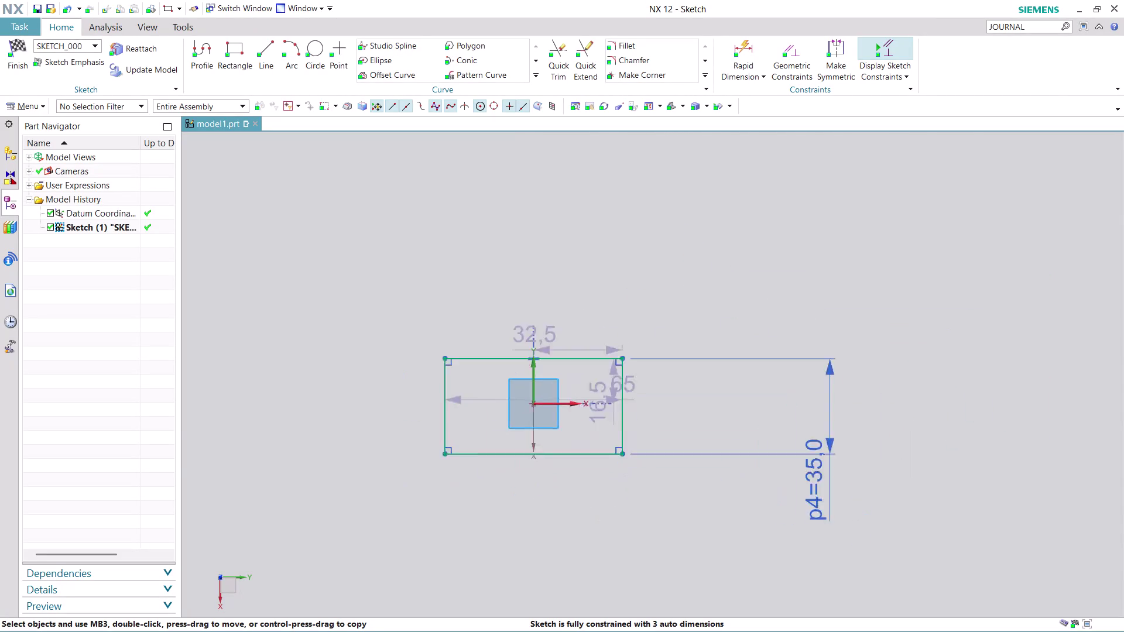
Delete the dimensioned rectangle and all its dimensions, leaving only the datum axes.
scroll(up, 3)
scroll(down, 3)
scroll(up, 3)
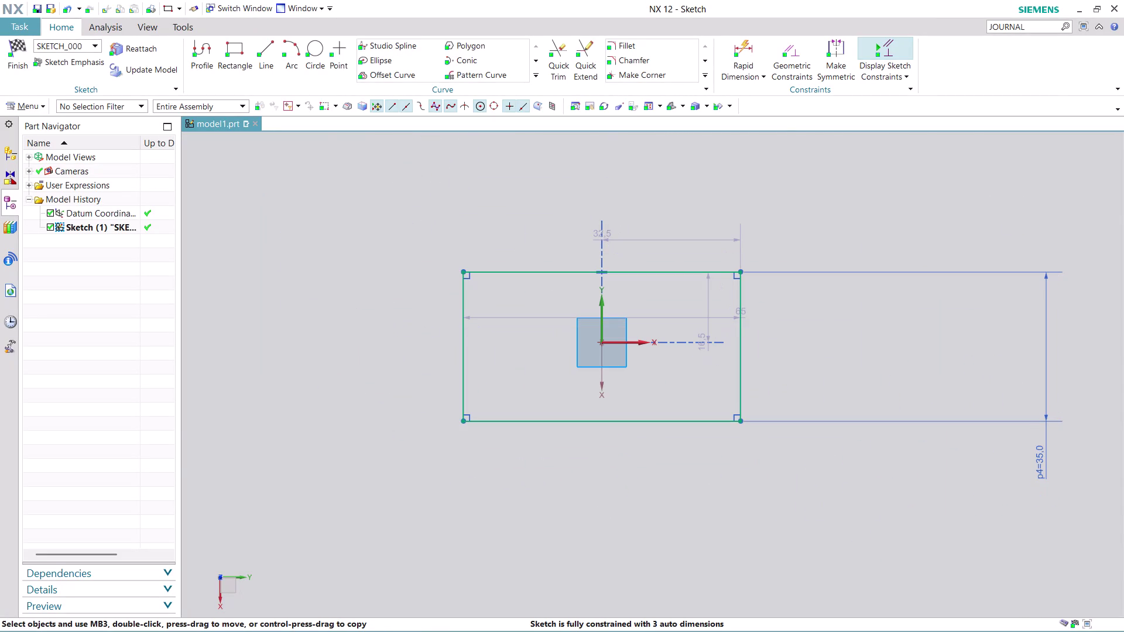
drag(398, 210, 788, 531)
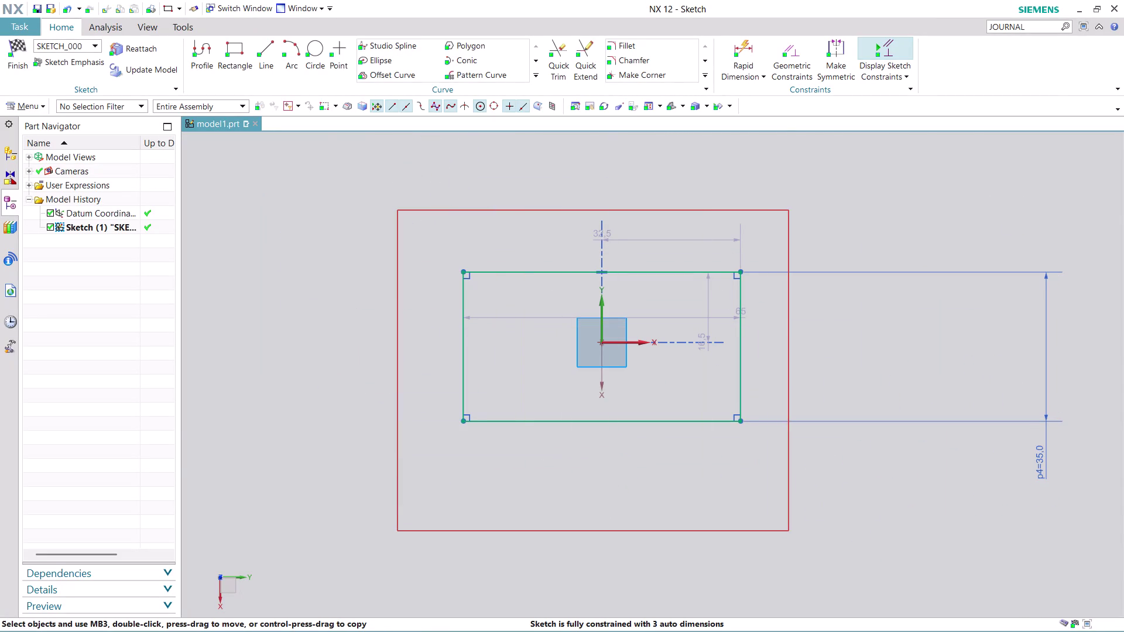
key(Delete)
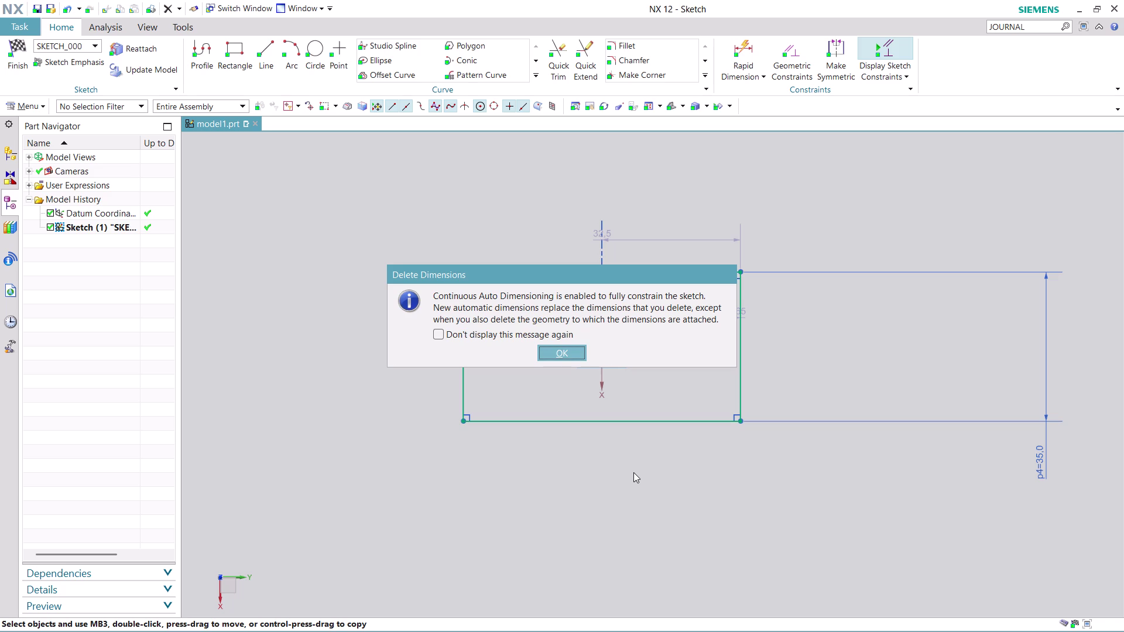
click(569, 346)
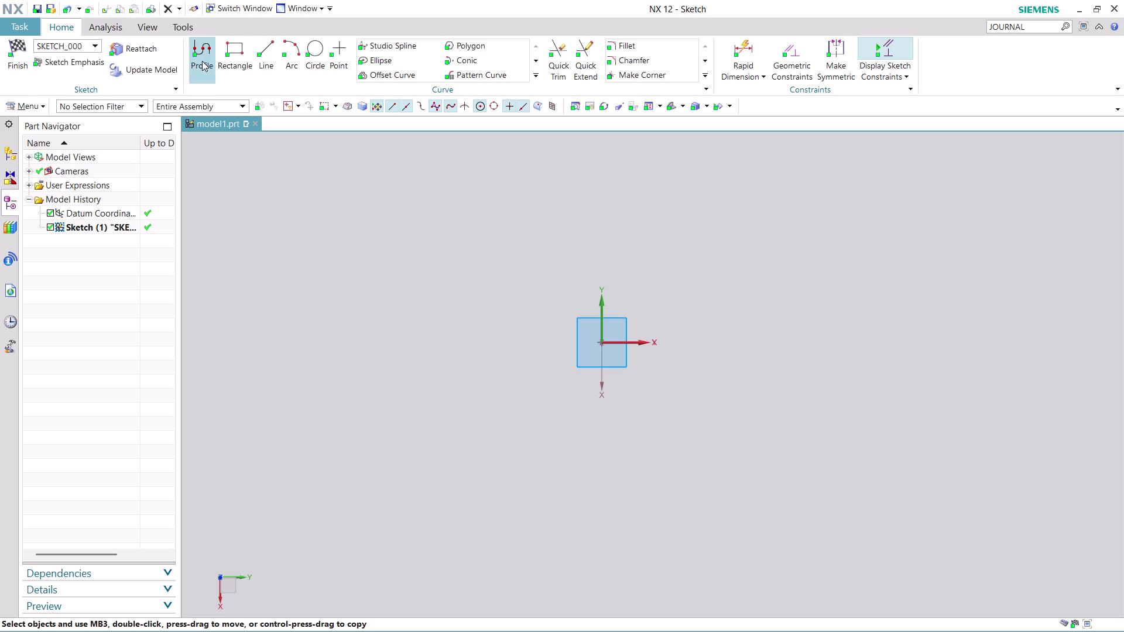
Start the profile with a 21 left edge, a 20 step and the first notch (18, 15, 18).
click(202, 54)
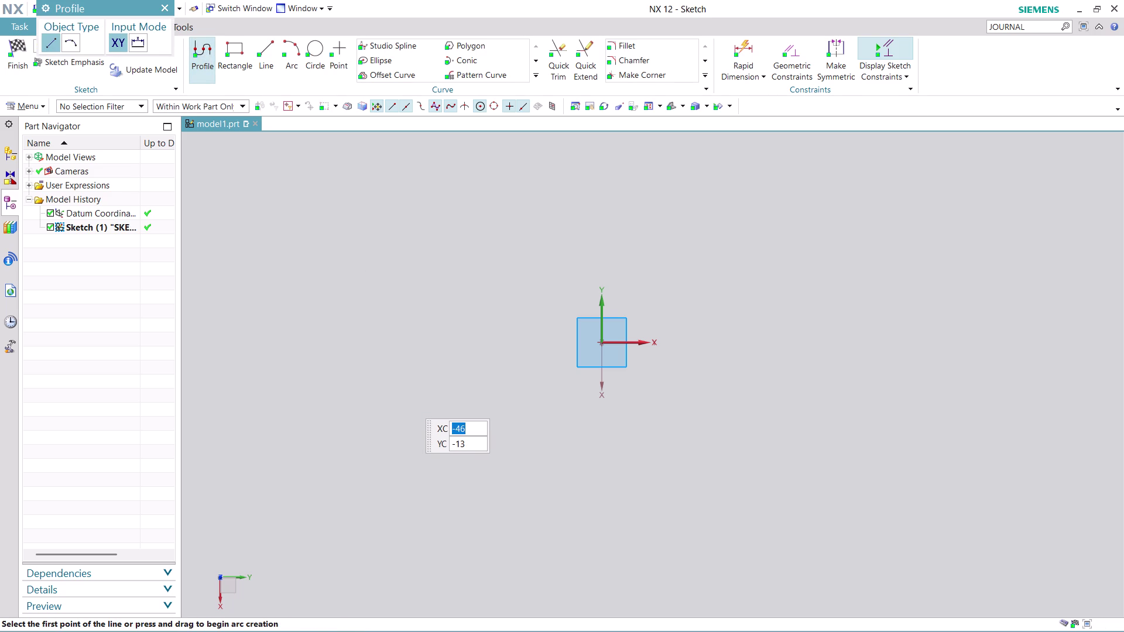
click(433, 384)
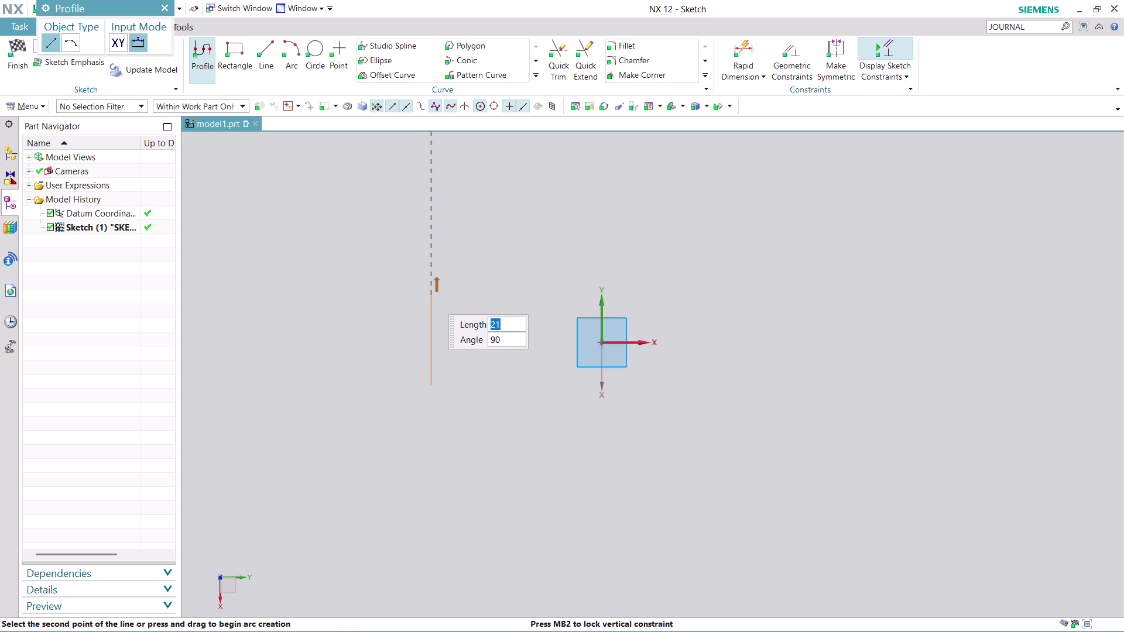
click(429, 295)
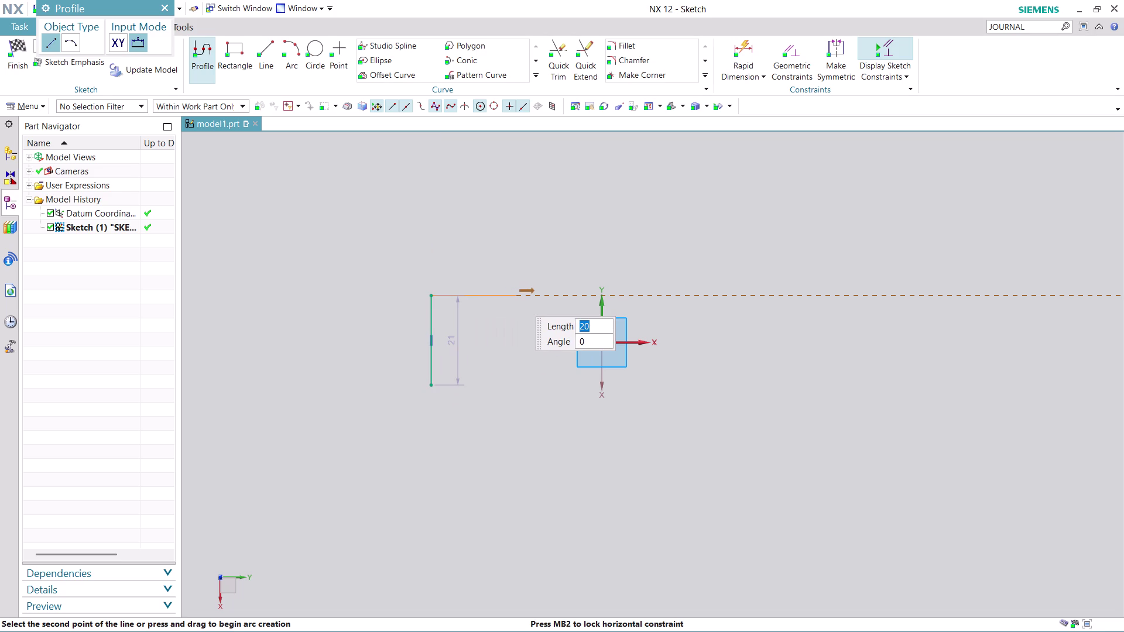
click(516, 297)
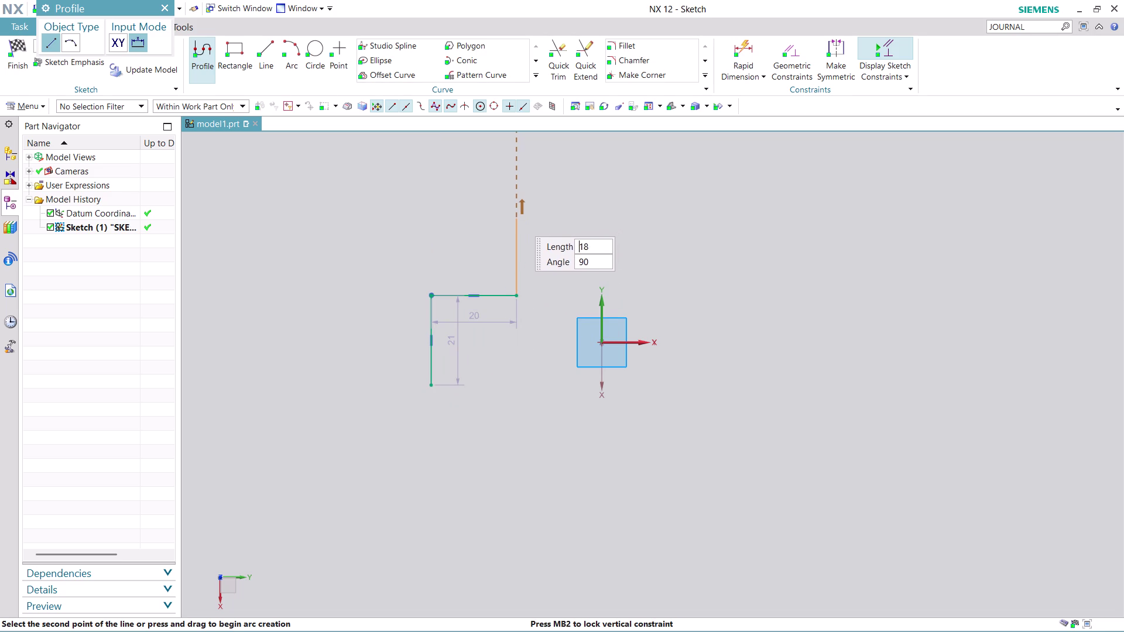
click(515, 217)
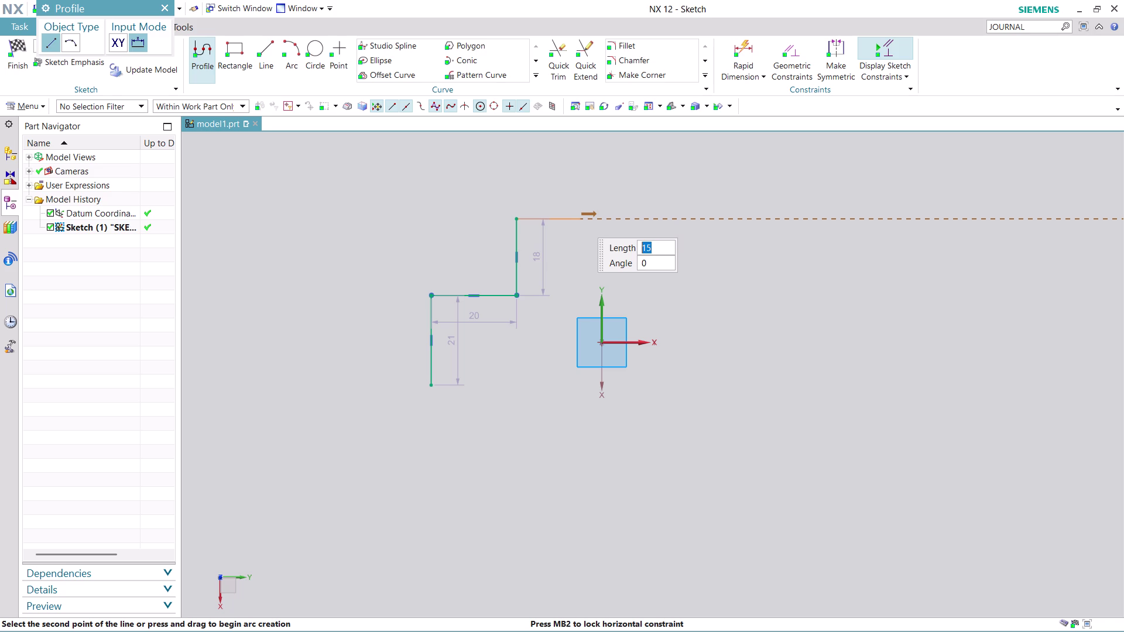
click(580, 218)
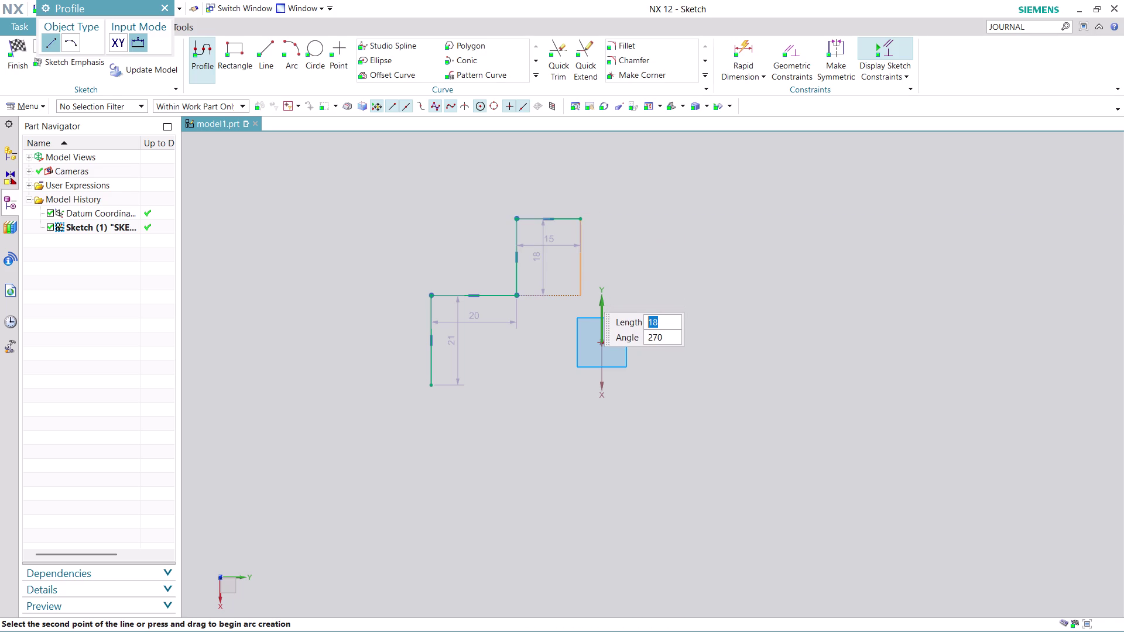
click(585, 292)
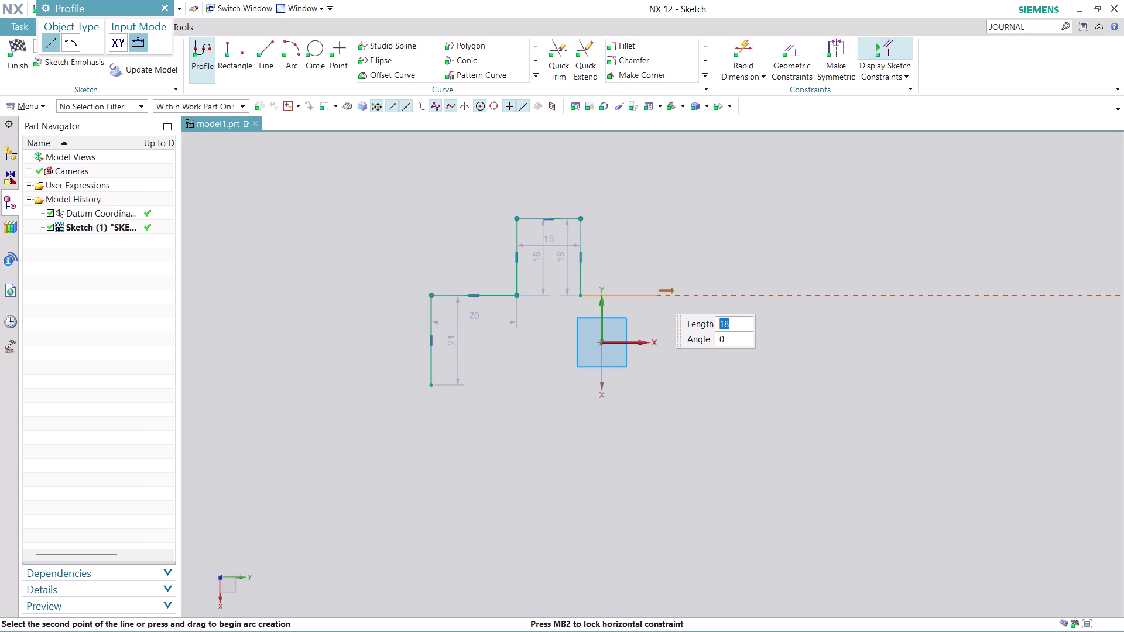
Continue with an 18 horizontal, the second notch (18, 28, 18) and a 29 horizontal.
click(656, 294)
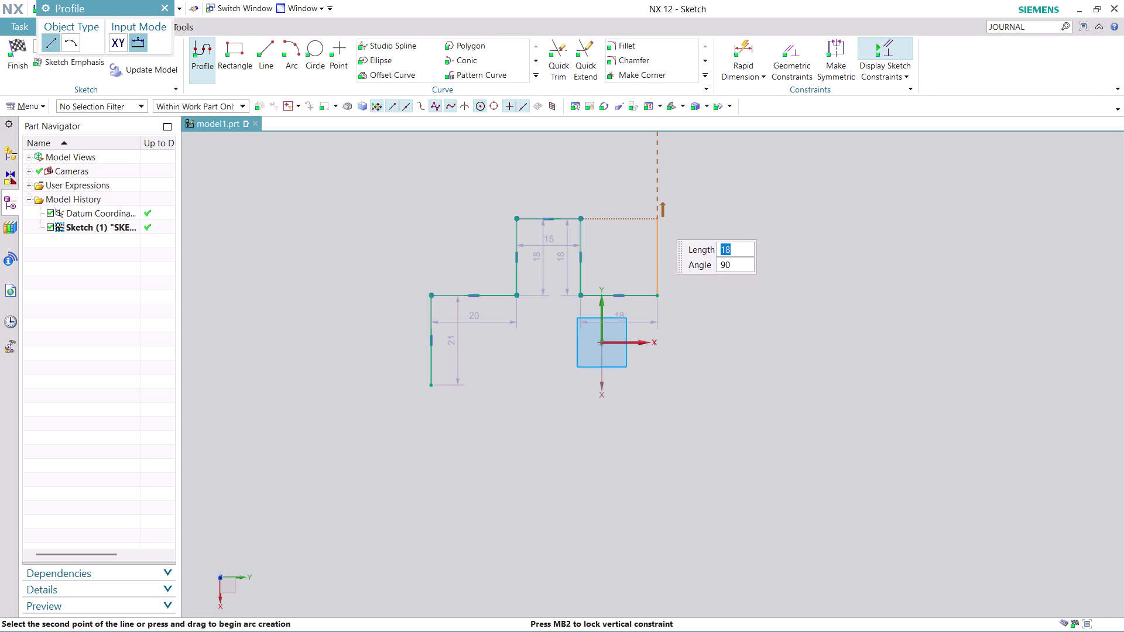
click(658, 220)
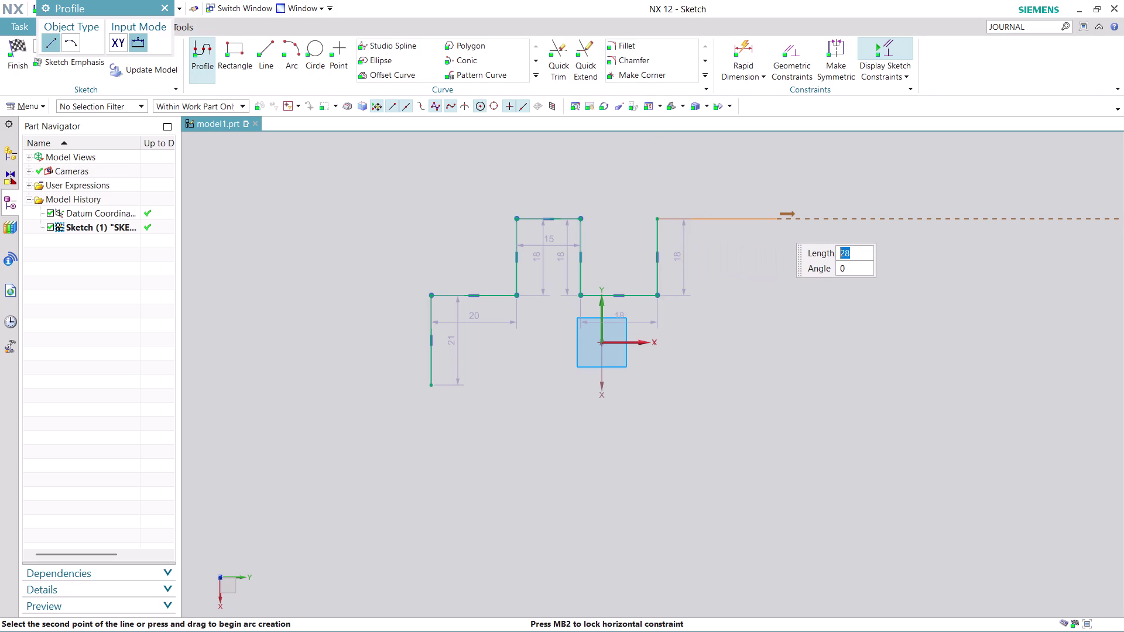
click(778, 224)
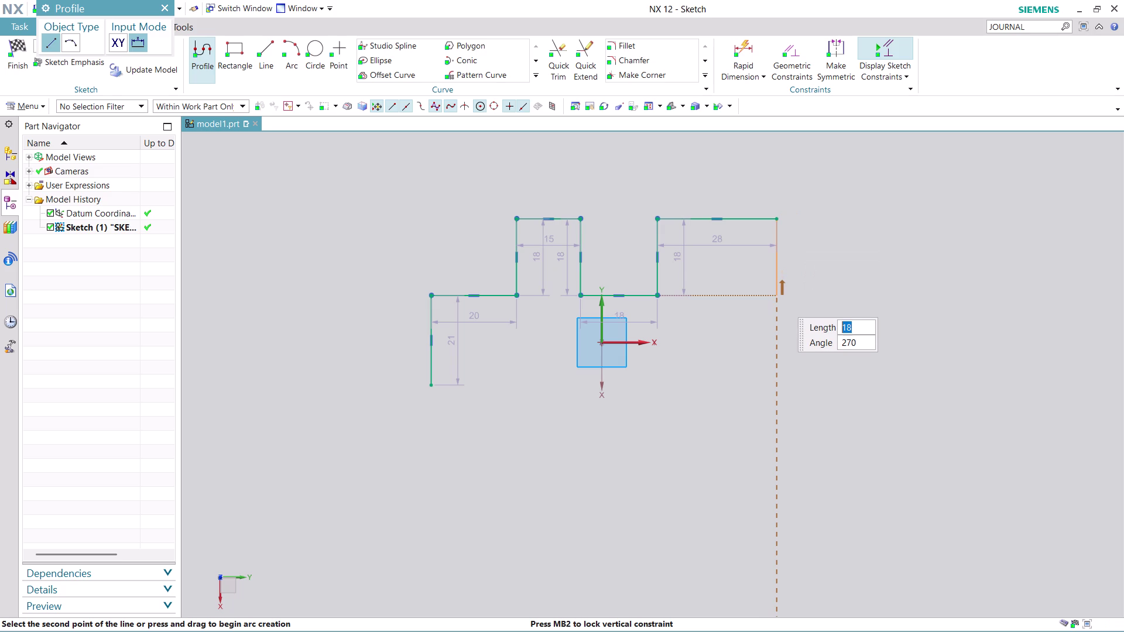
click(779, 298)
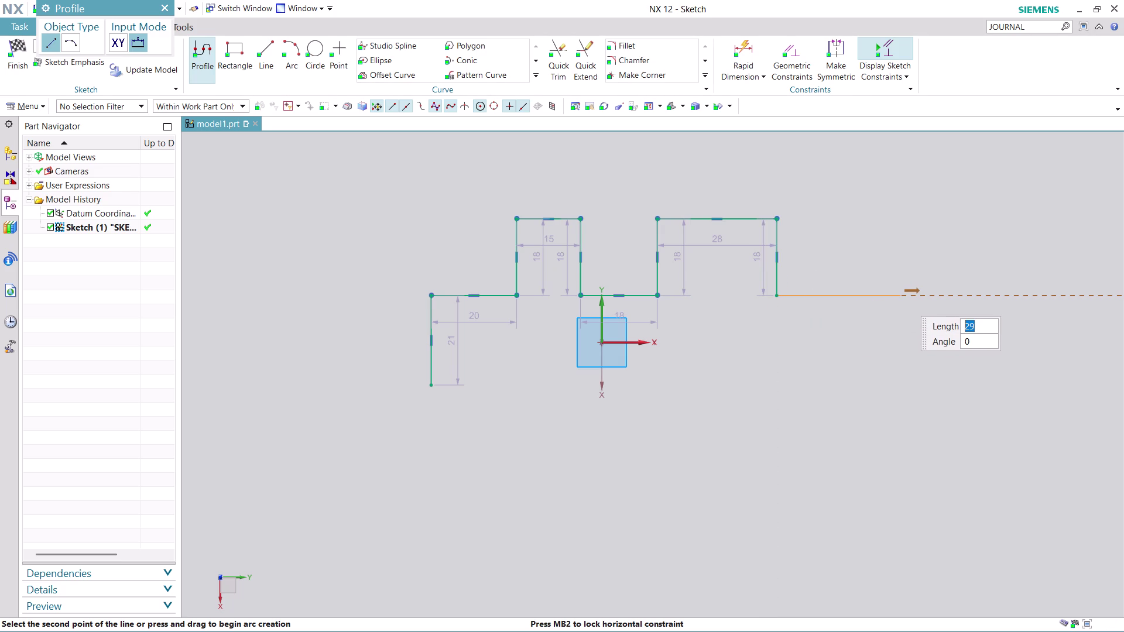
click(902, 297)
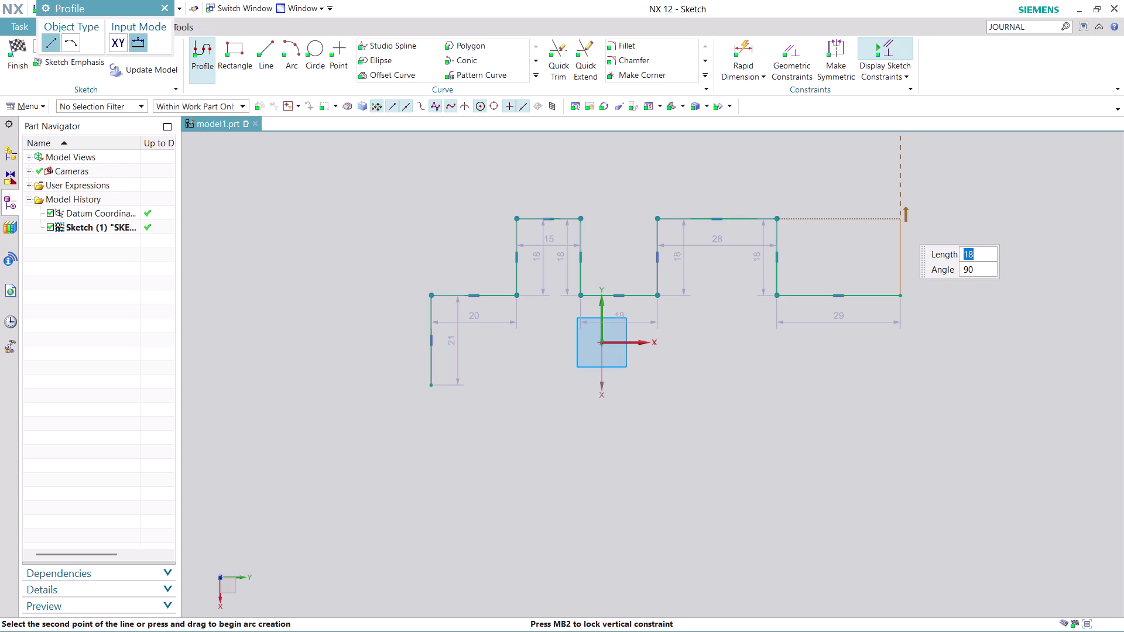
Add the third notch (18, 16, 18), a 16 horizontal and the 21 right edge, then end the chain.
click(900, 225)
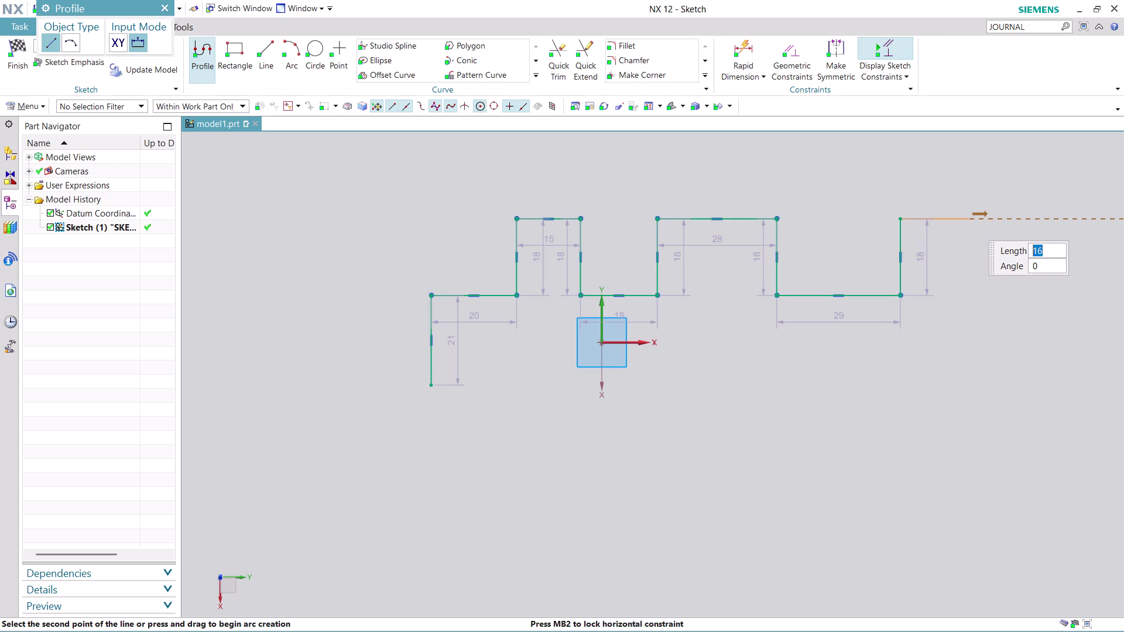
click(970, 221)
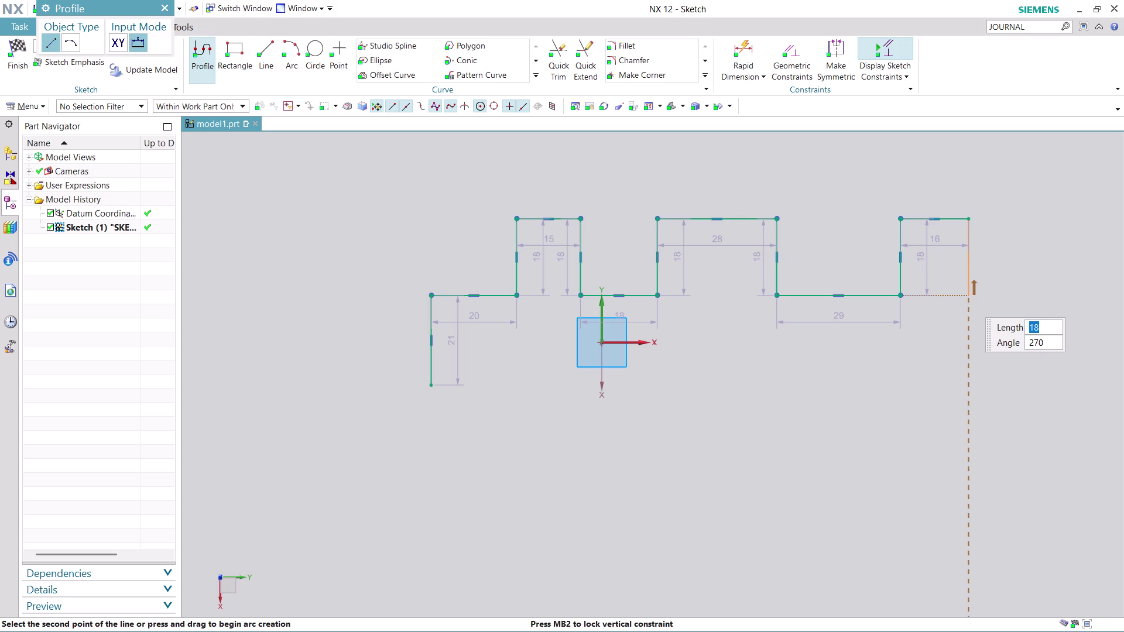
click(966, 297)
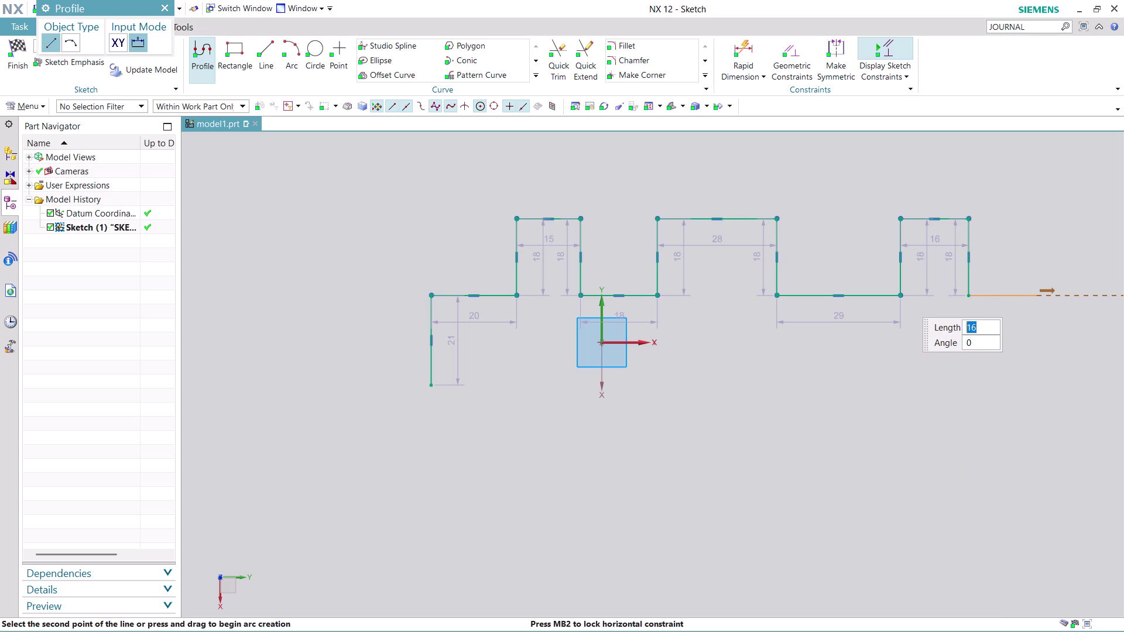
click(1037, 298)
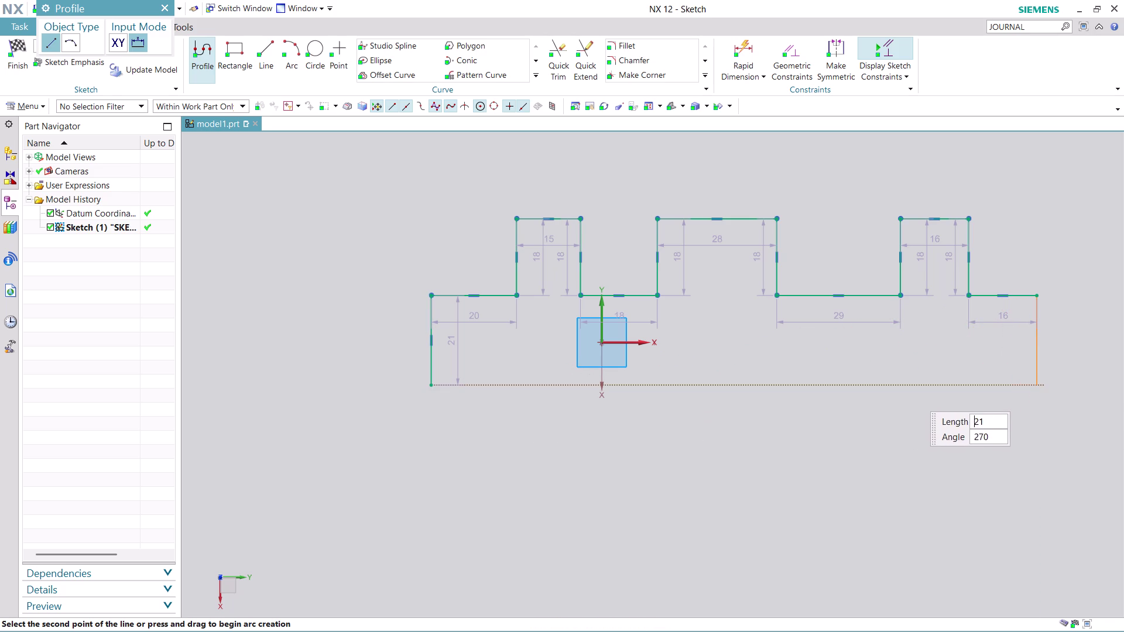
click(1042, 385)
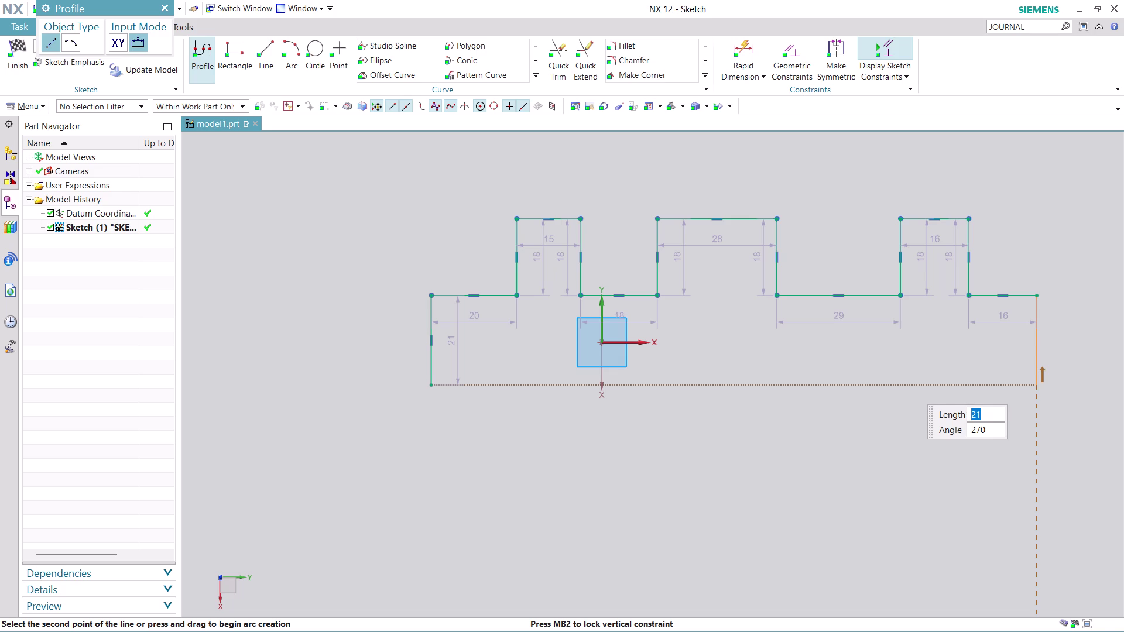
scroll(down, 3)
scroll(up, 3)
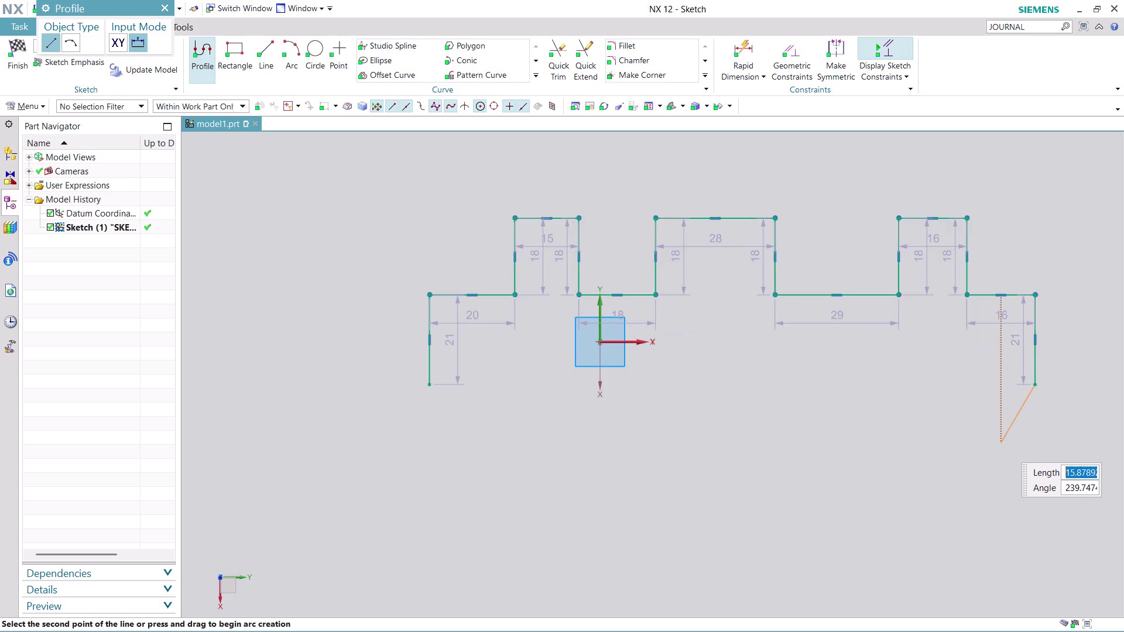
key(Escape)
Frame the whole stepped profile in view and start Rapid Dimension.
scroll(up, 3)
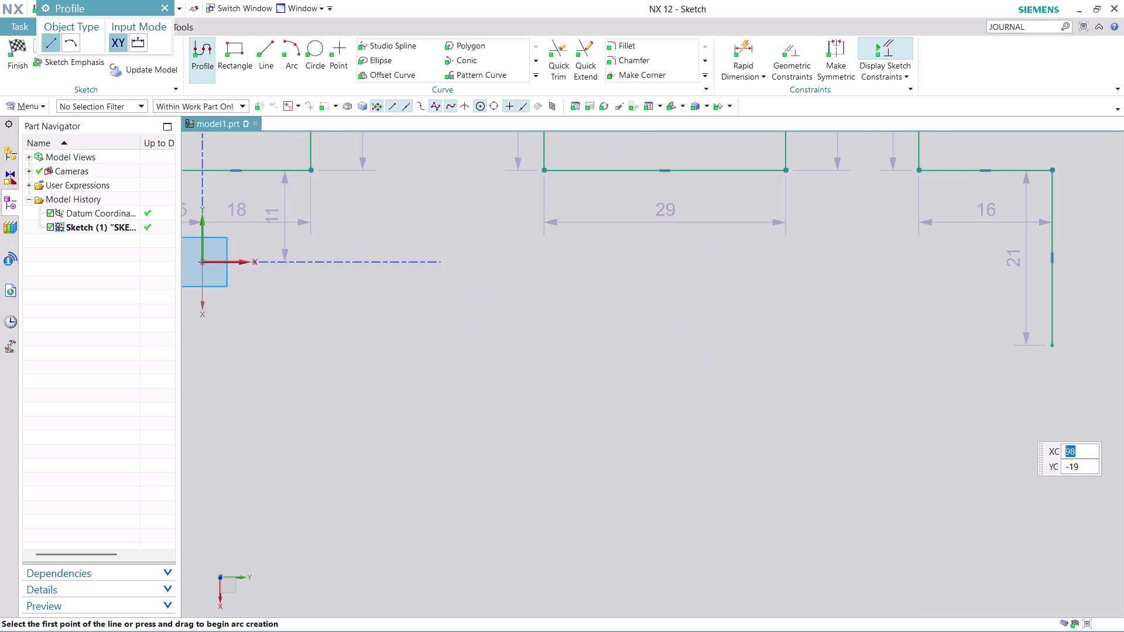
scroll(down, 3)
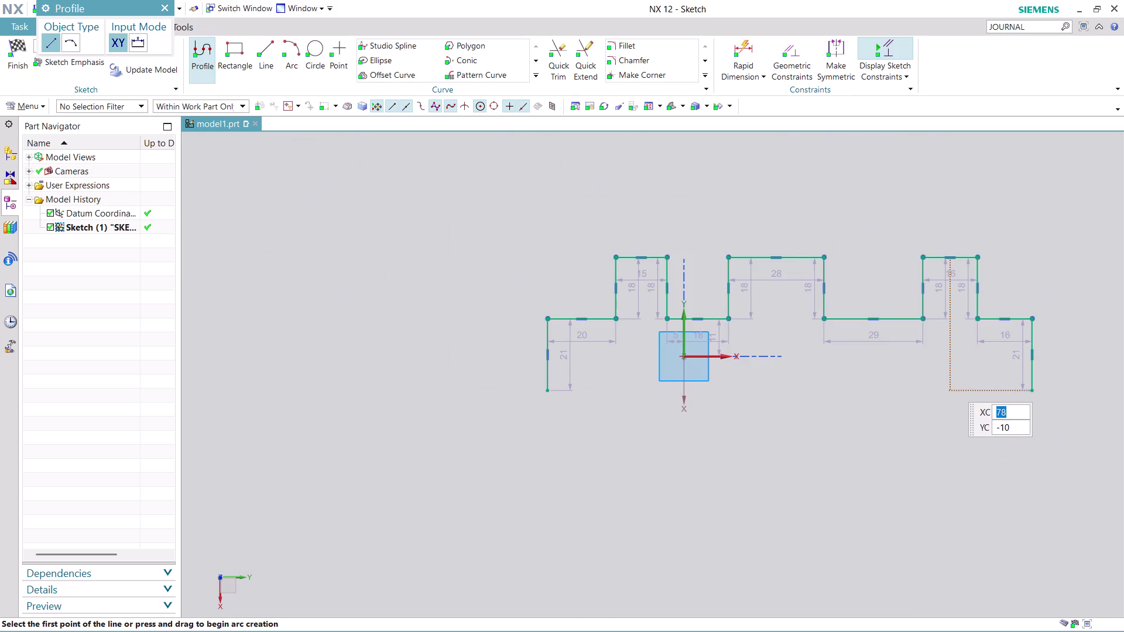
middle_drag(950, 383, 827, 389)
scroll(up, 3)
scroll(down, 3)
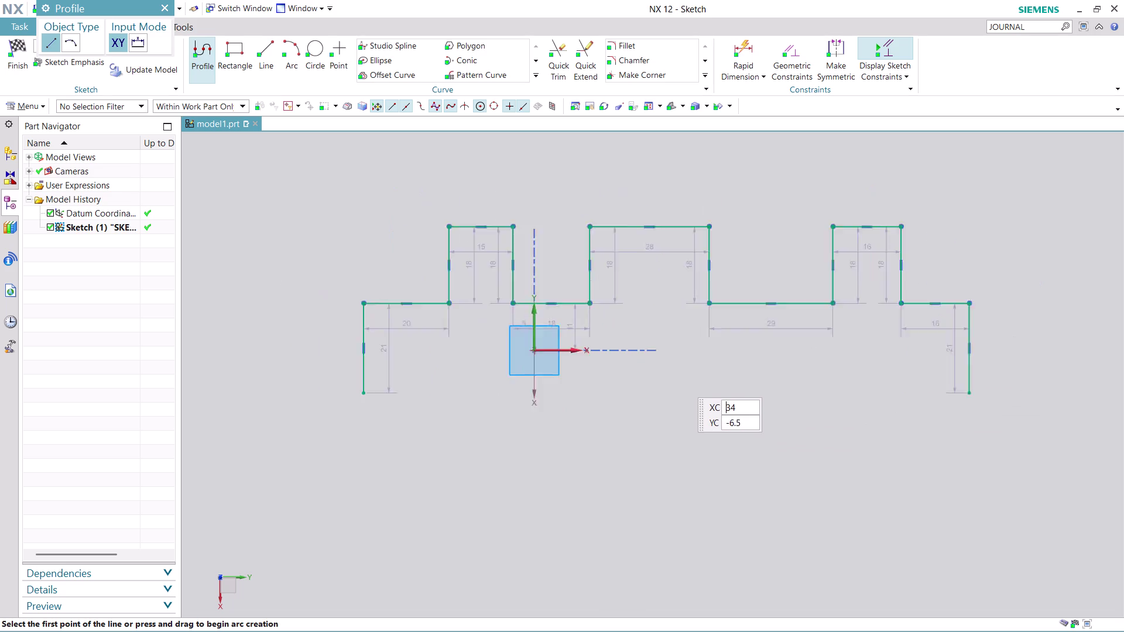
scroll(down, 3)
scroll(up, 3)
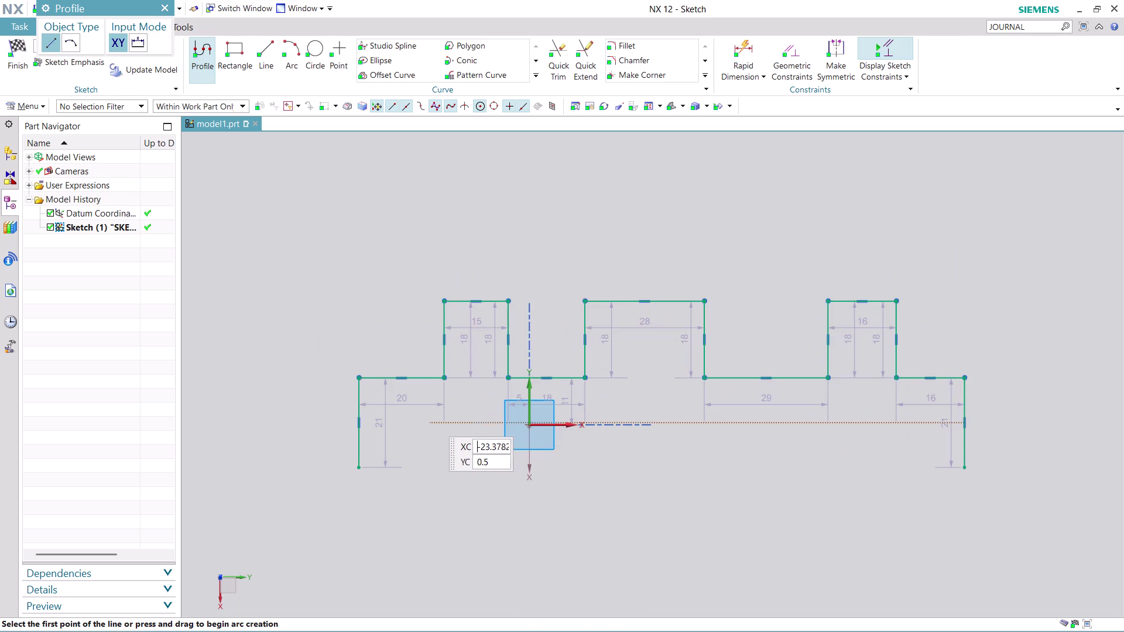
scroll(up, 3)
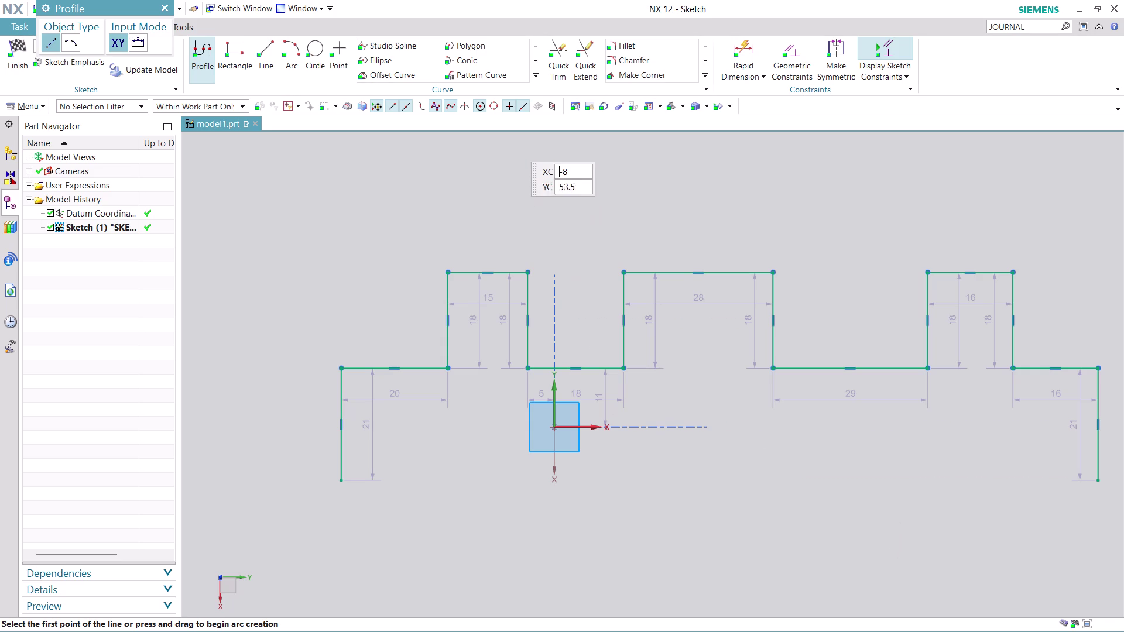
click(741, 46)
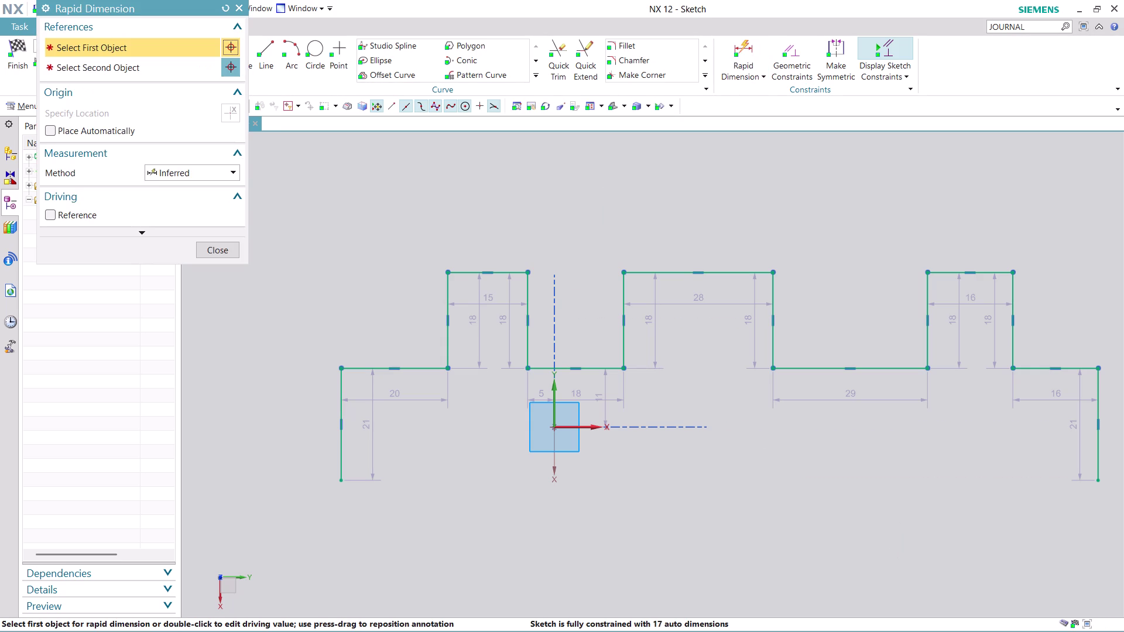
Dimension the first notch's left edge from the origin to 17.5.
click(576, 367)
click(447, 305)
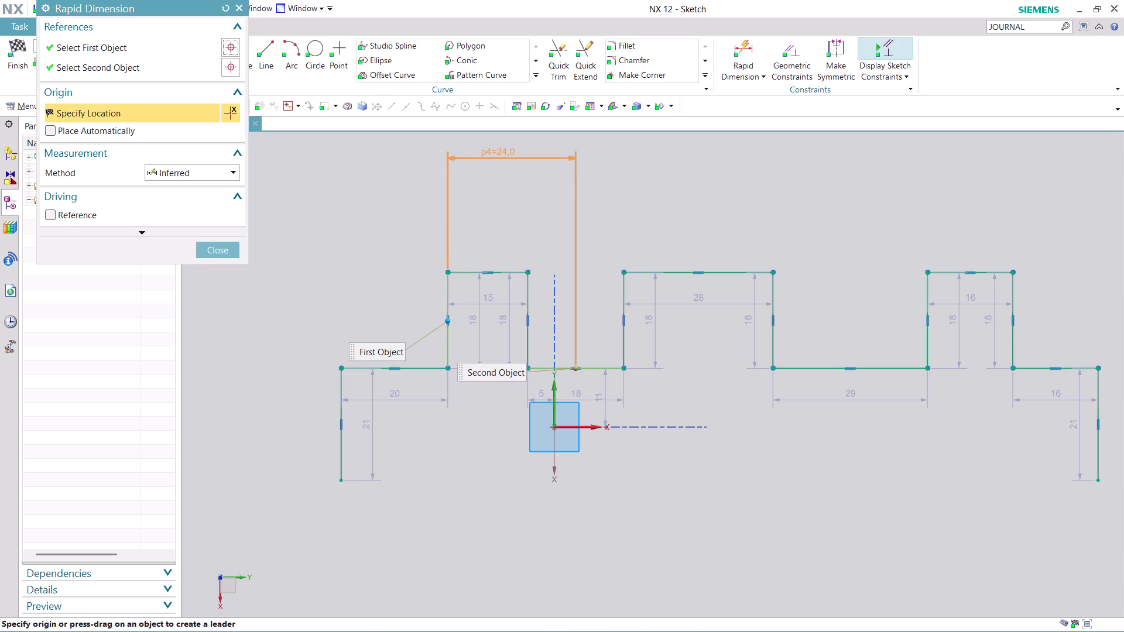
click(516, 154)
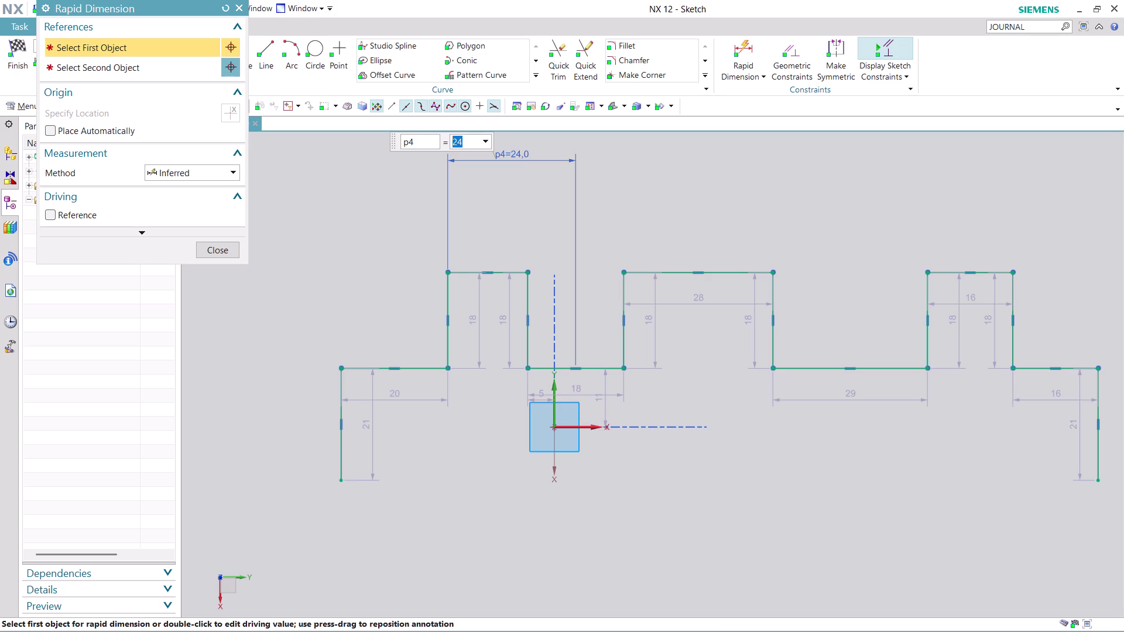
text(17)
text(.)
text(5)
key(Return)
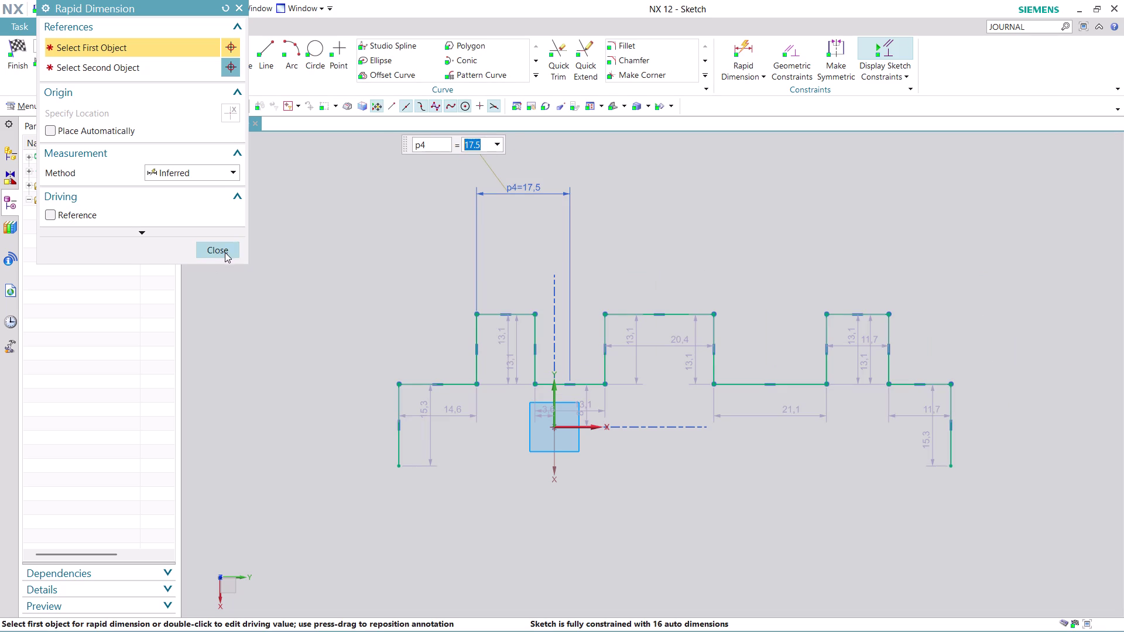
scroll(down, 3)
scroll(up, 3)
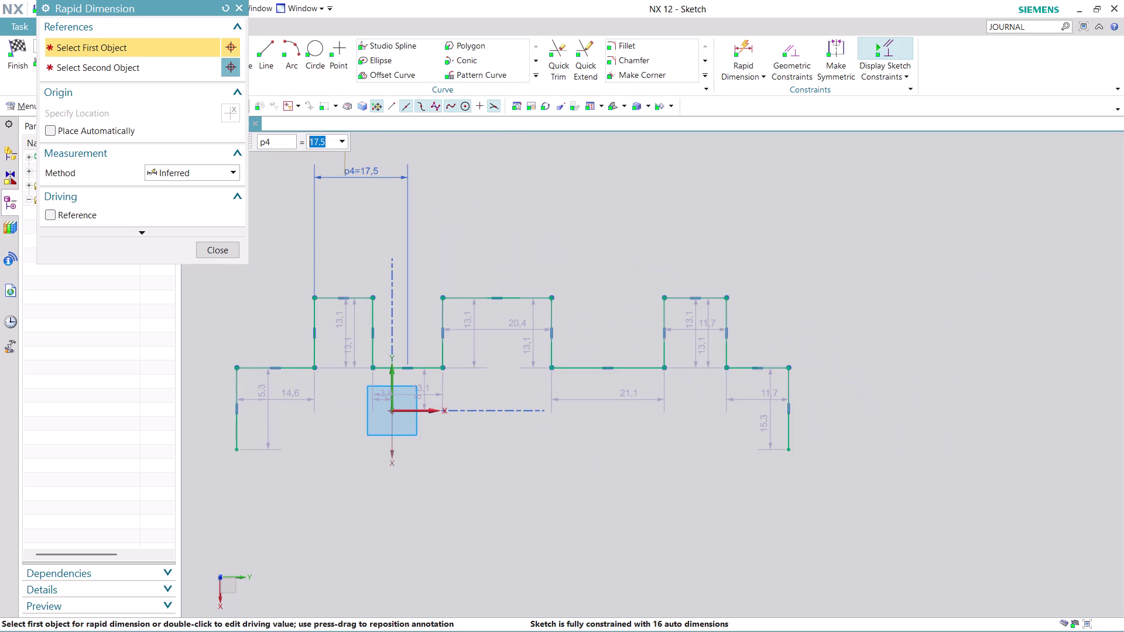
Add a second 17.5 width dimension out to the right notch edge.
click(608, 368)
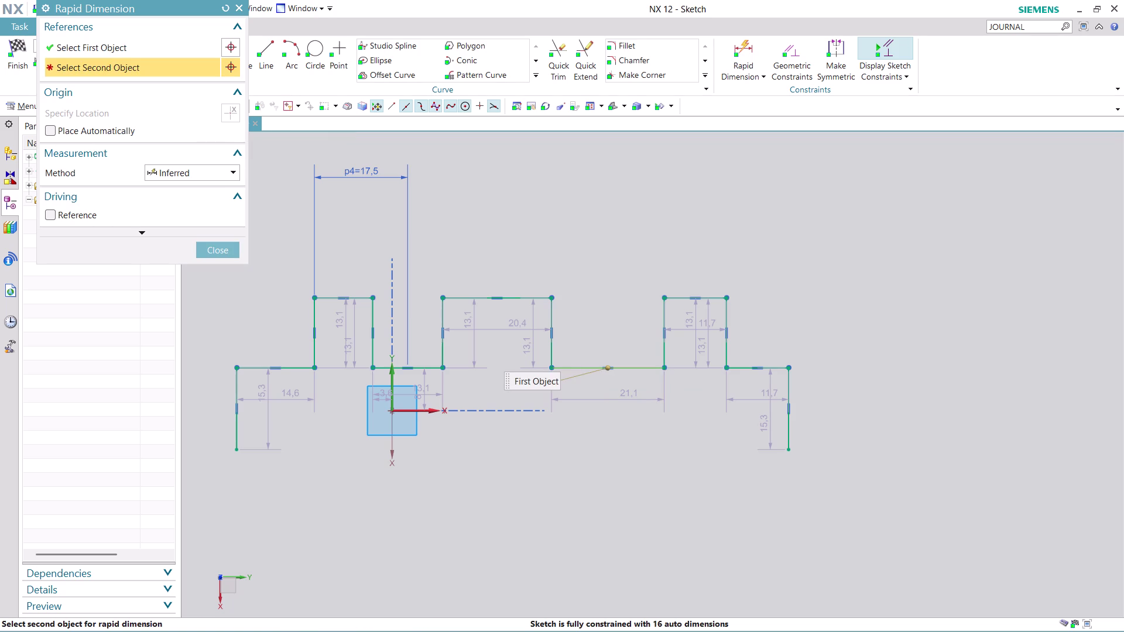
click(723, 349)
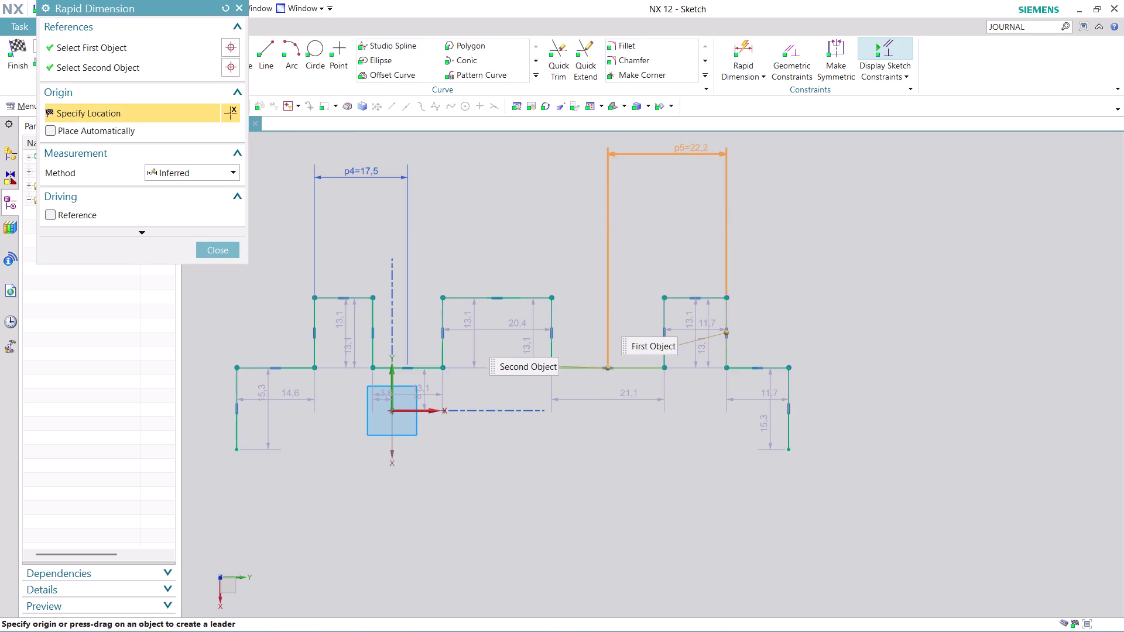
click(690, 148)
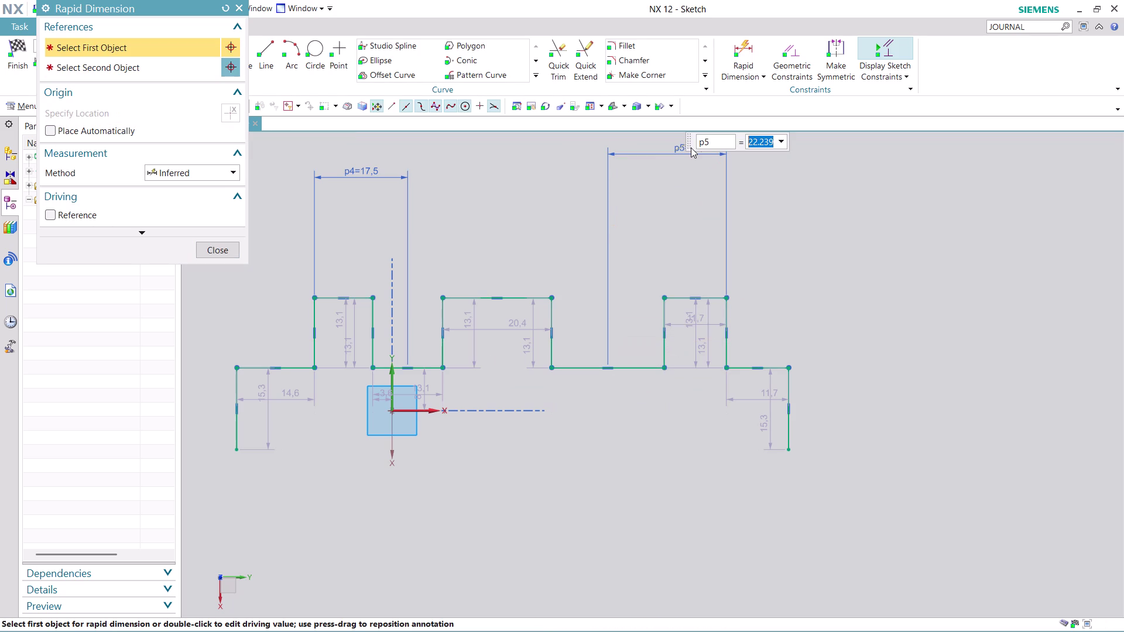
text(17.5)
key(Return)
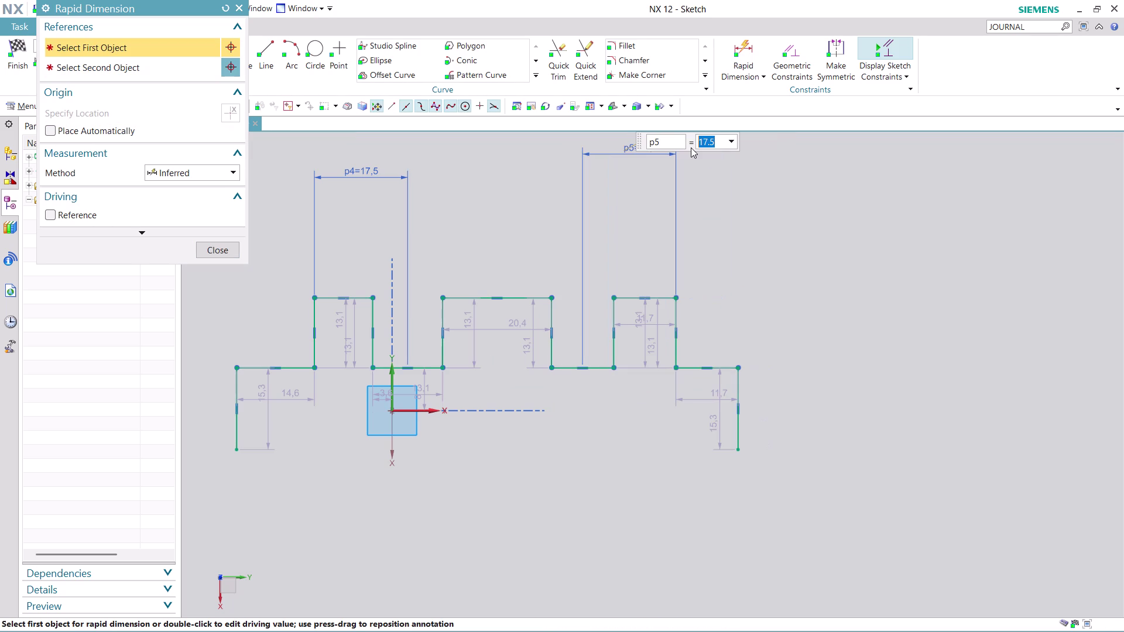
scroll(up, 3)
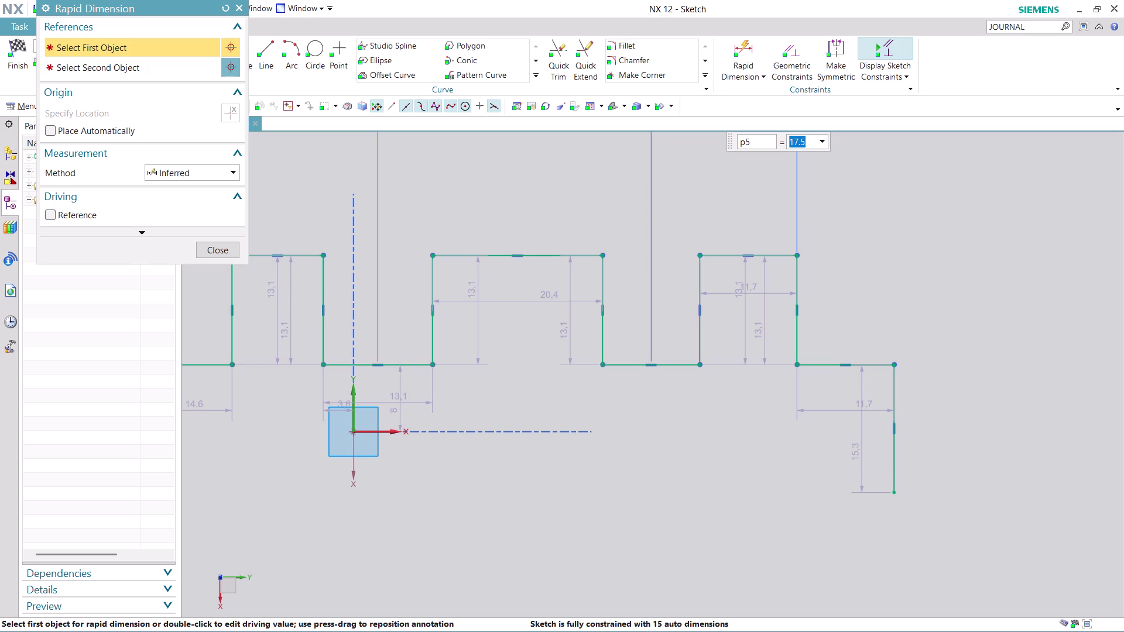
Add a 35 span dimension placed above the profile.
click(379, 367)
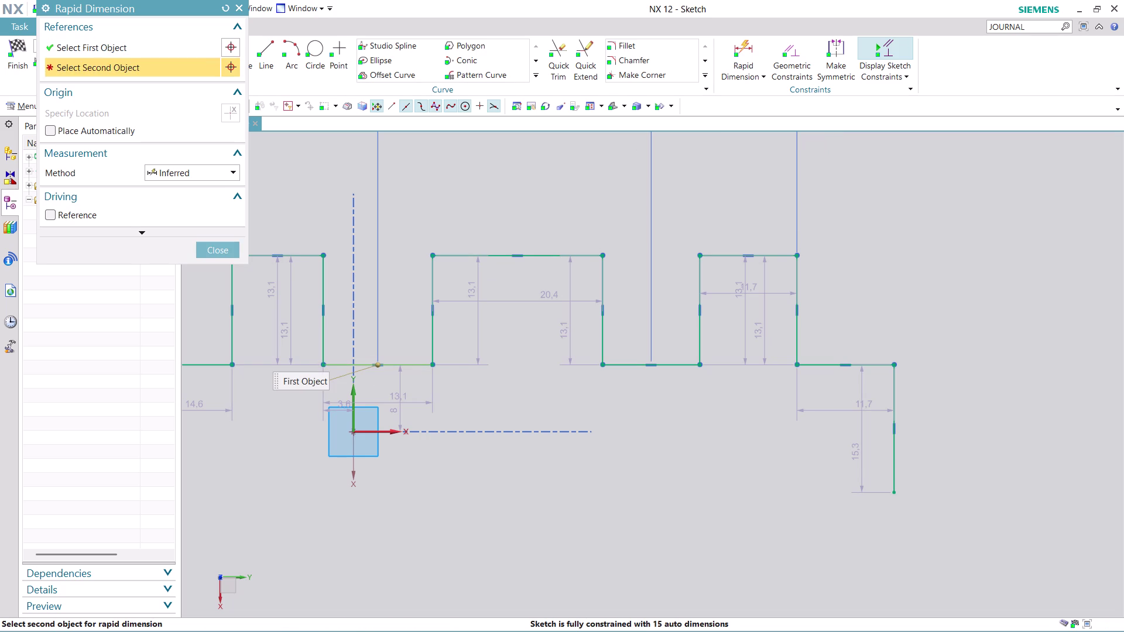
click(653, 363)
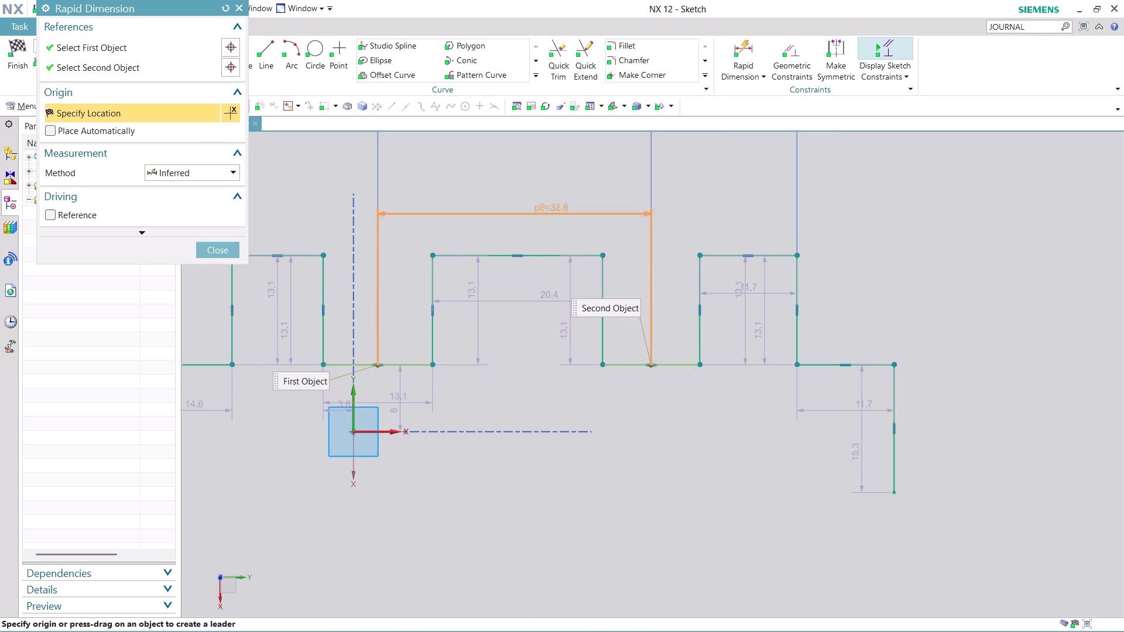
scroll(down, 3)
scroll(up, 3)
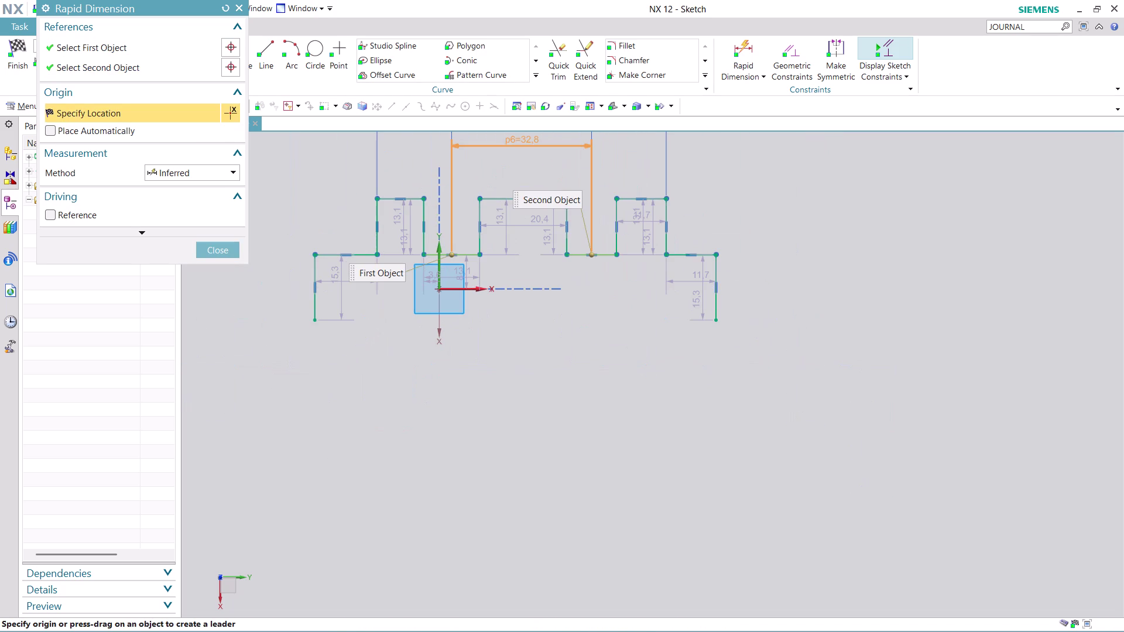
middle_drag(530, 140, 537, 265)
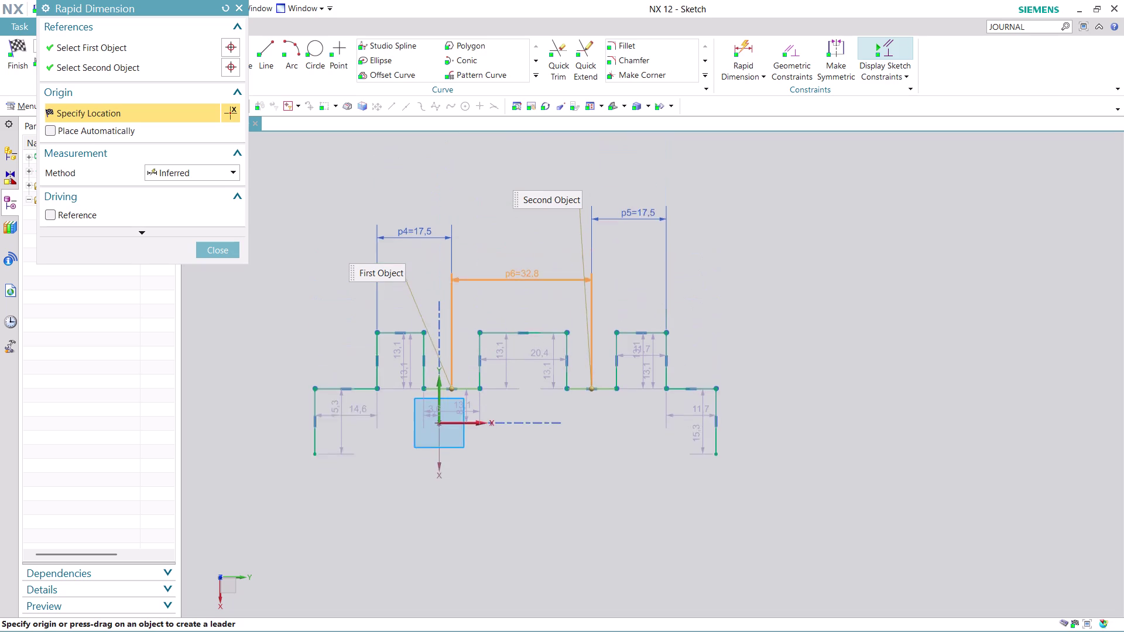
middle_drag(537, 265, 538, 298)
click(517, 199)
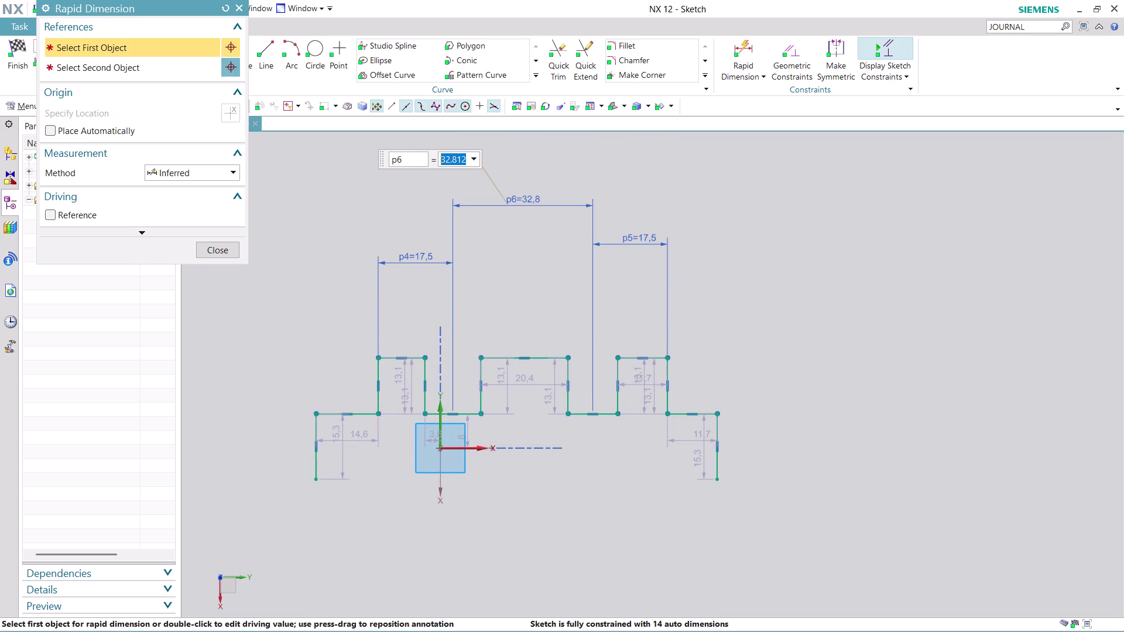
text(35)
key(Return)
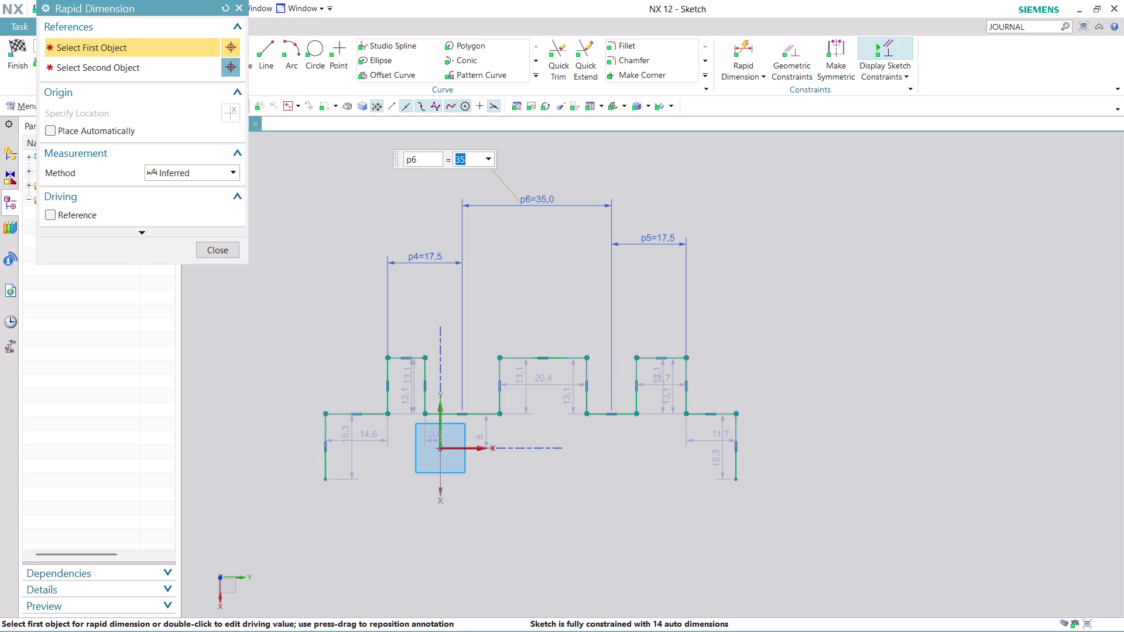
scroll(down, 3)
scroll(up, 3)
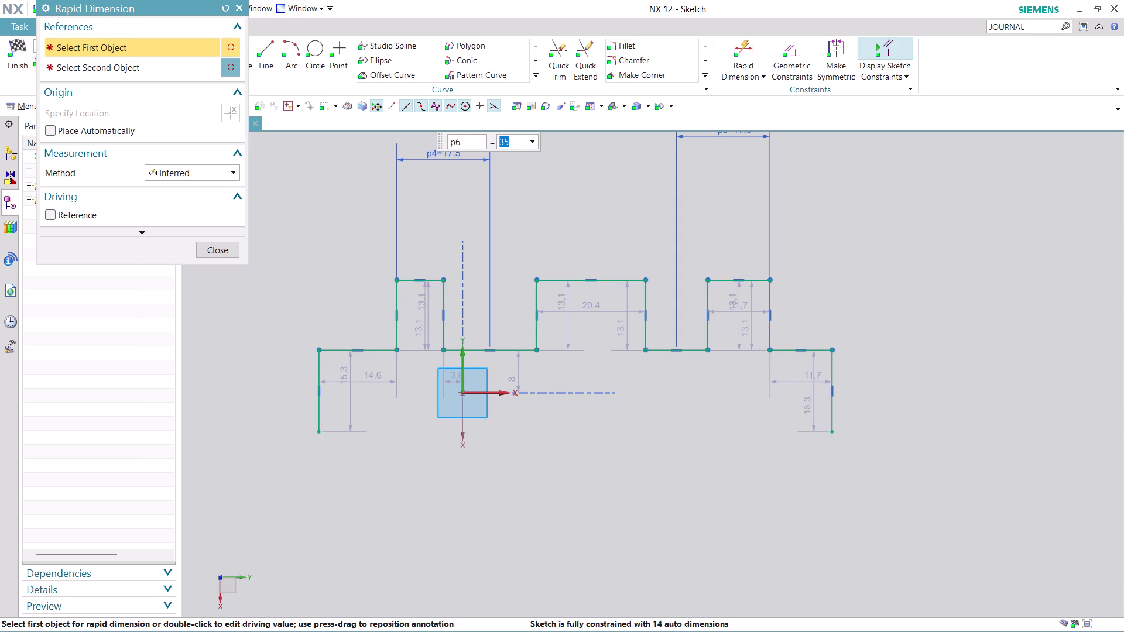
Move the left leg height dimension further left and set it to 15.
drag(351, 409, 258, 408)
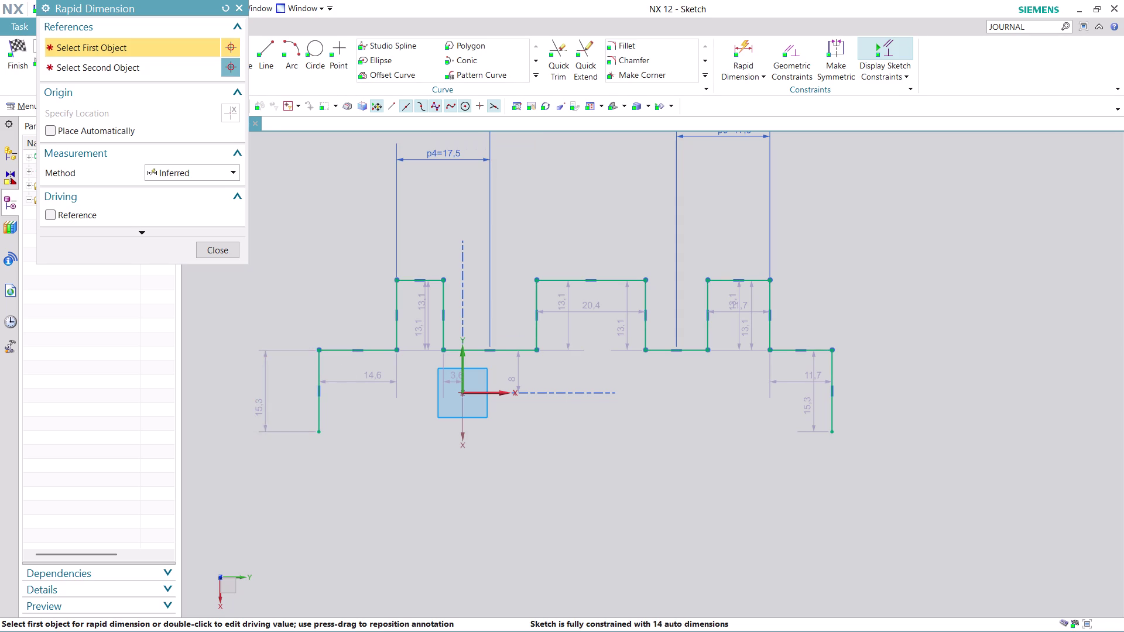
double_click(259, 408)
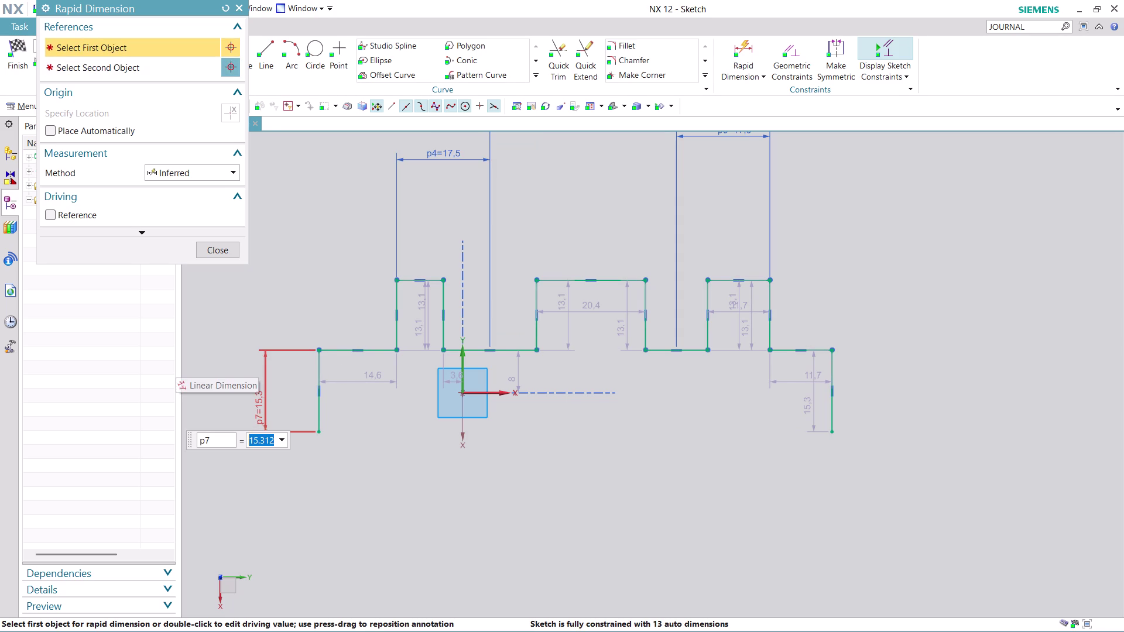
text(15)
key(Return)
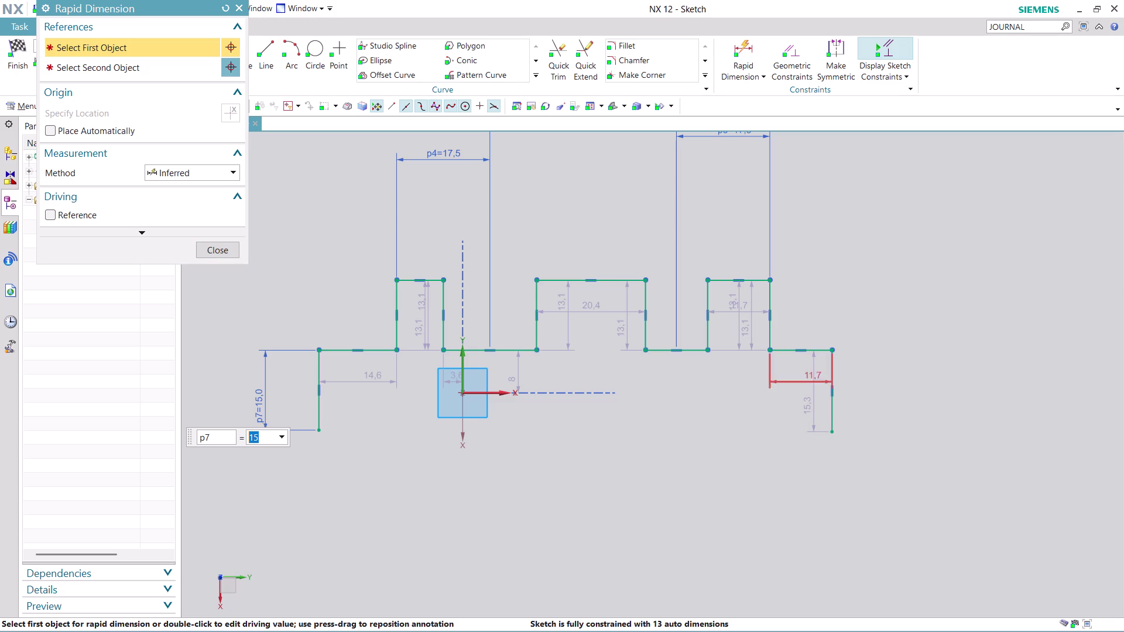
drag(745, 328, 924, 336)
drag(754, 332, 915, 342)
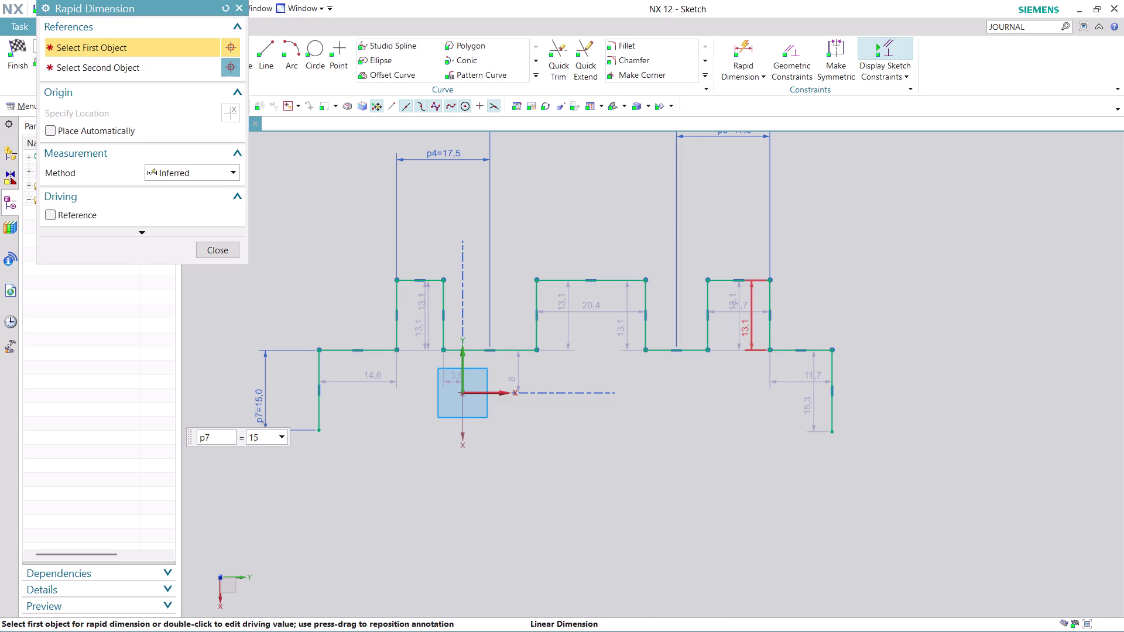
click(216, 248)
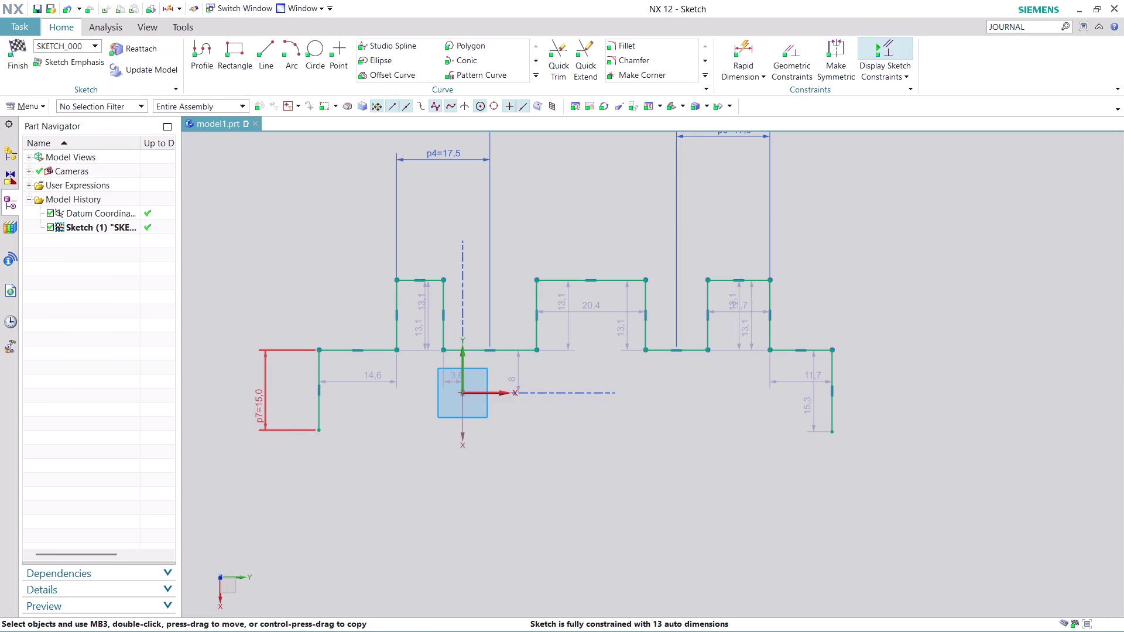
Move the right step height dimension out to the right and set it to 10.
drag(744, 329, 931, 328)
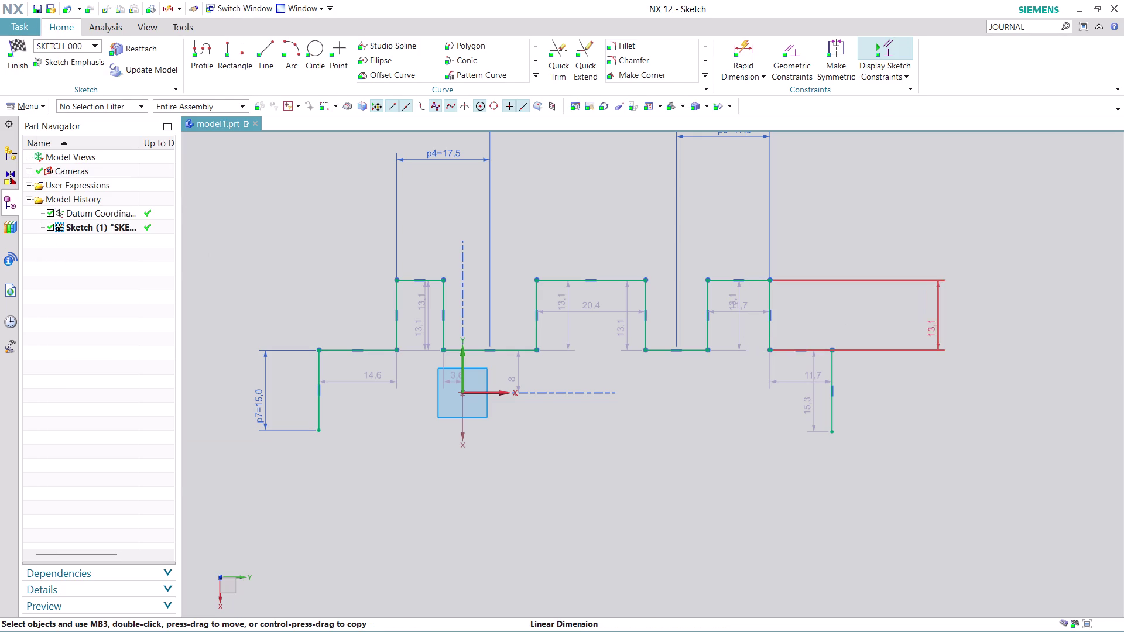
double_click(940, 329)
text(10)
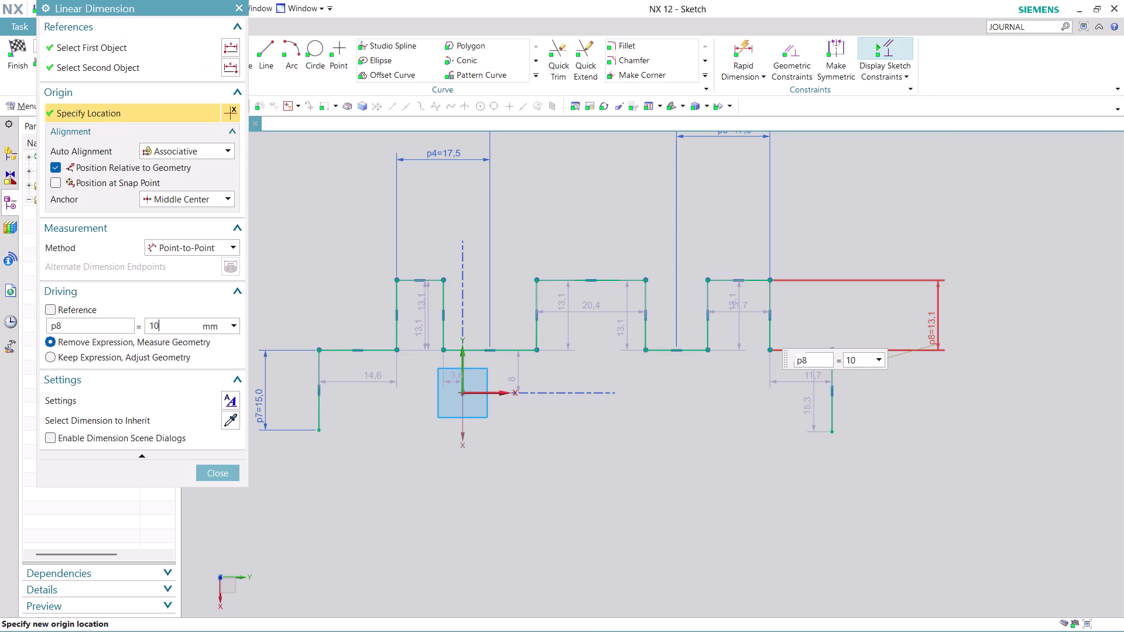
key(Return)
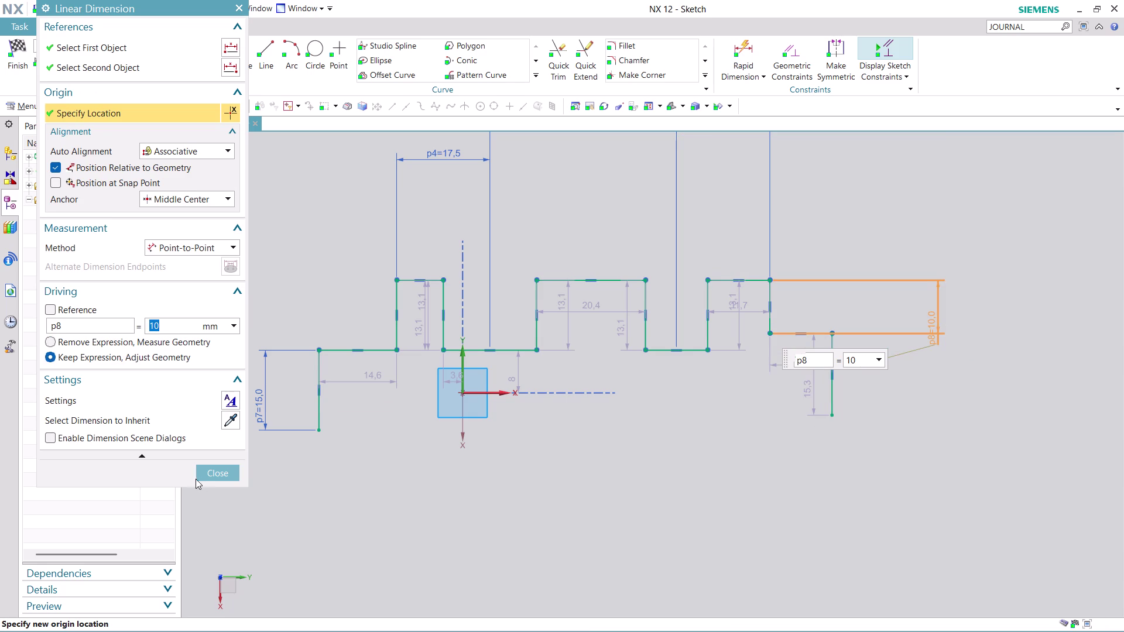
click(215, 480)
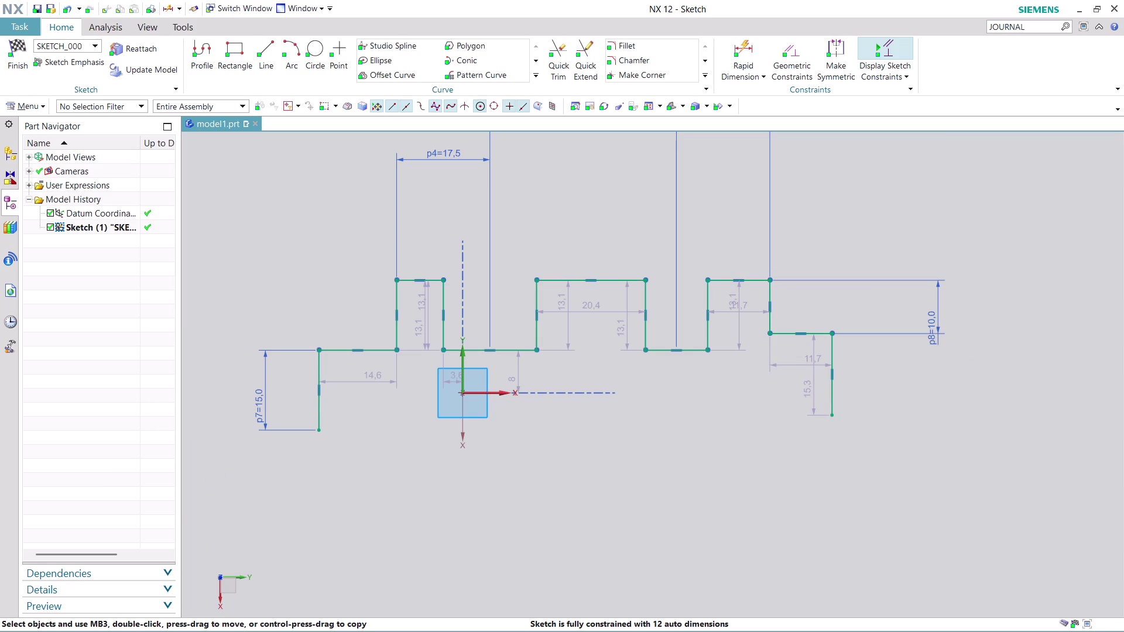
click(784, 53)
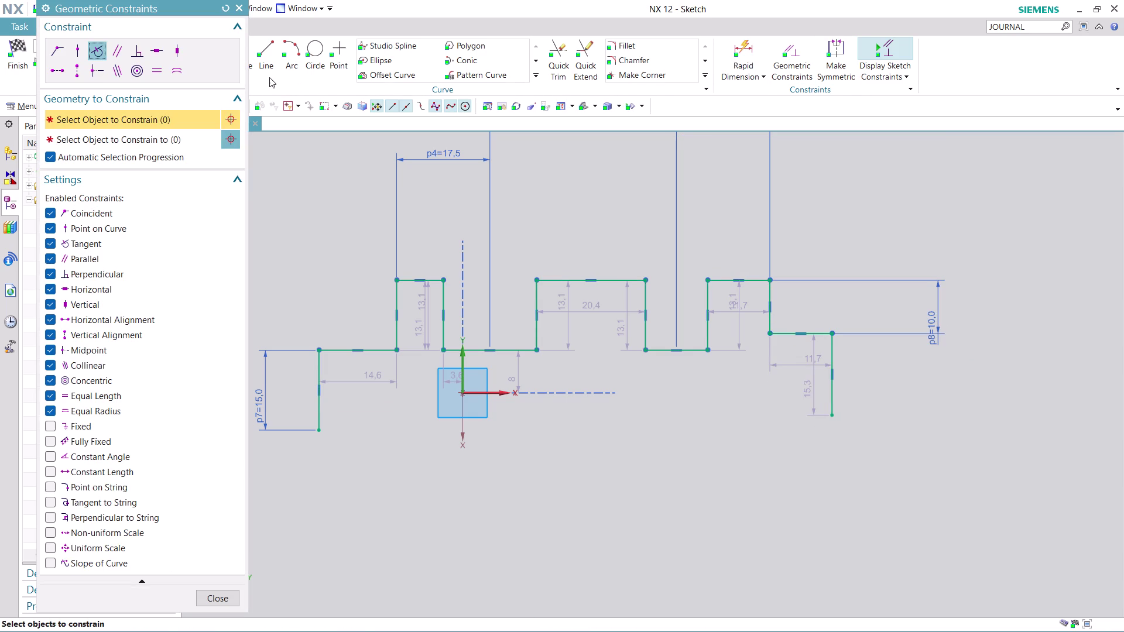
Make pairs of notch sides and lower leg lines equal in length.
click(157, 70)
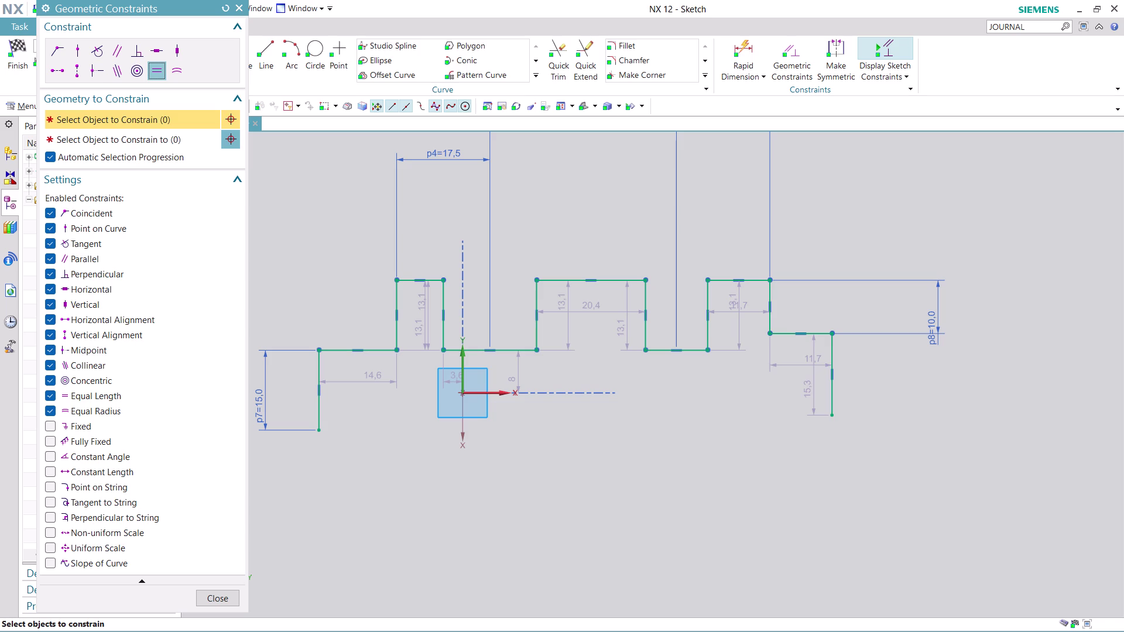
click(766, 311)
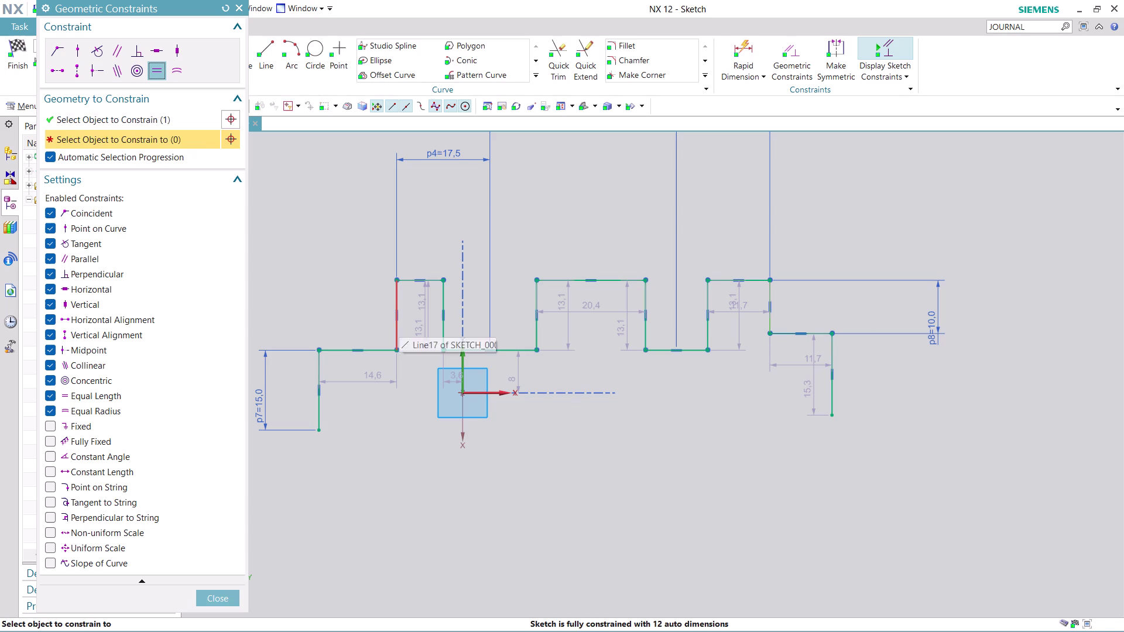
click(399, 322)
click(315, 400)
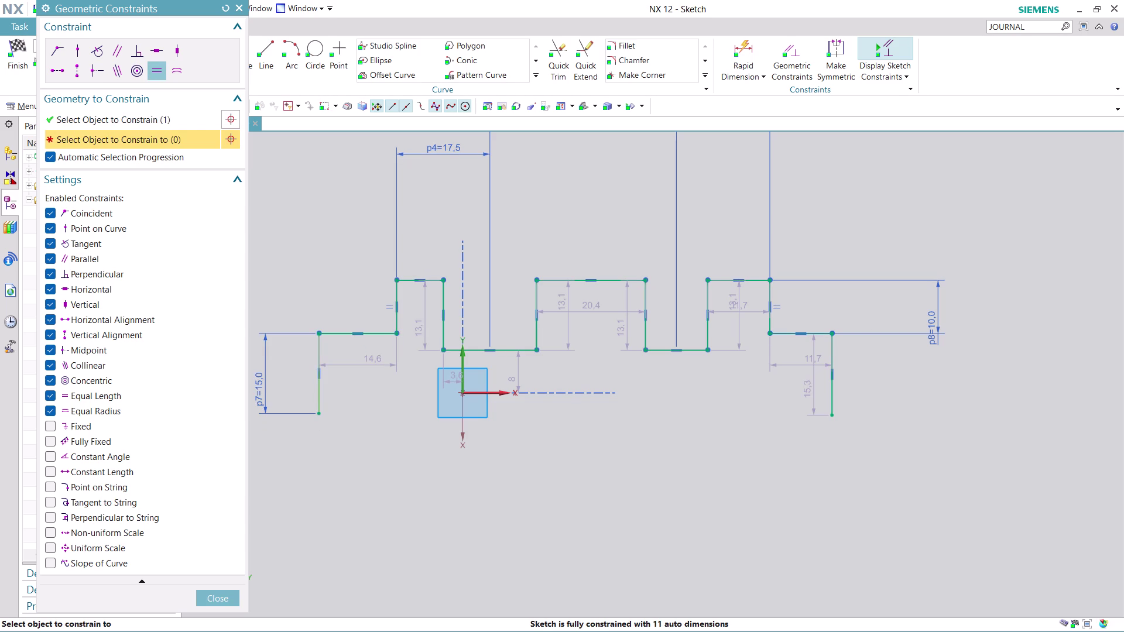
click(834, 398)
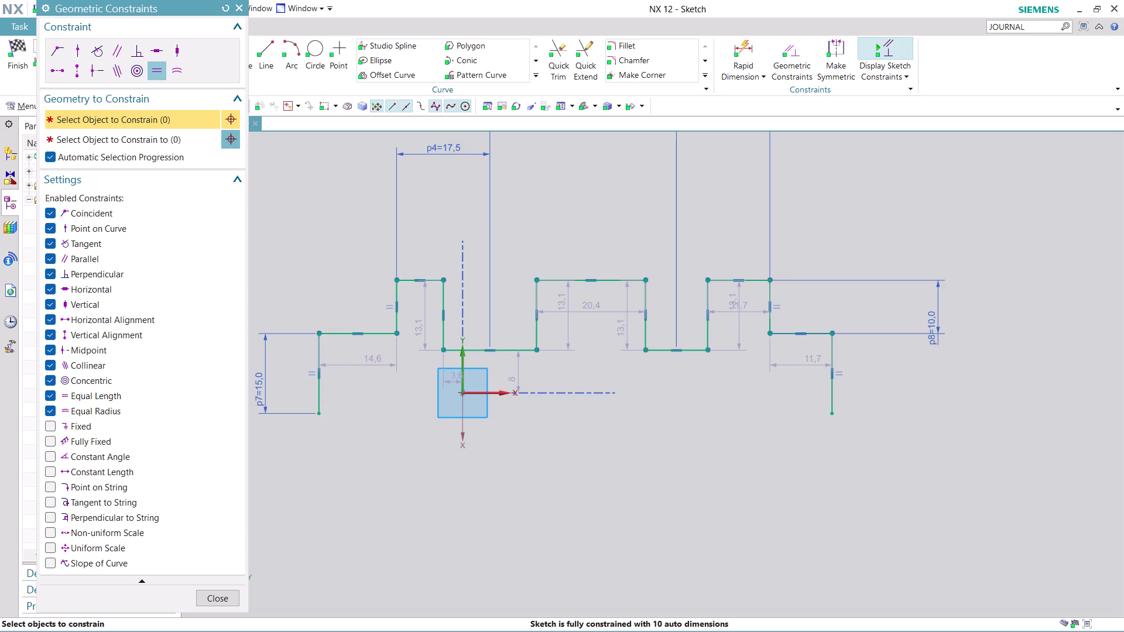
click(223, 601)
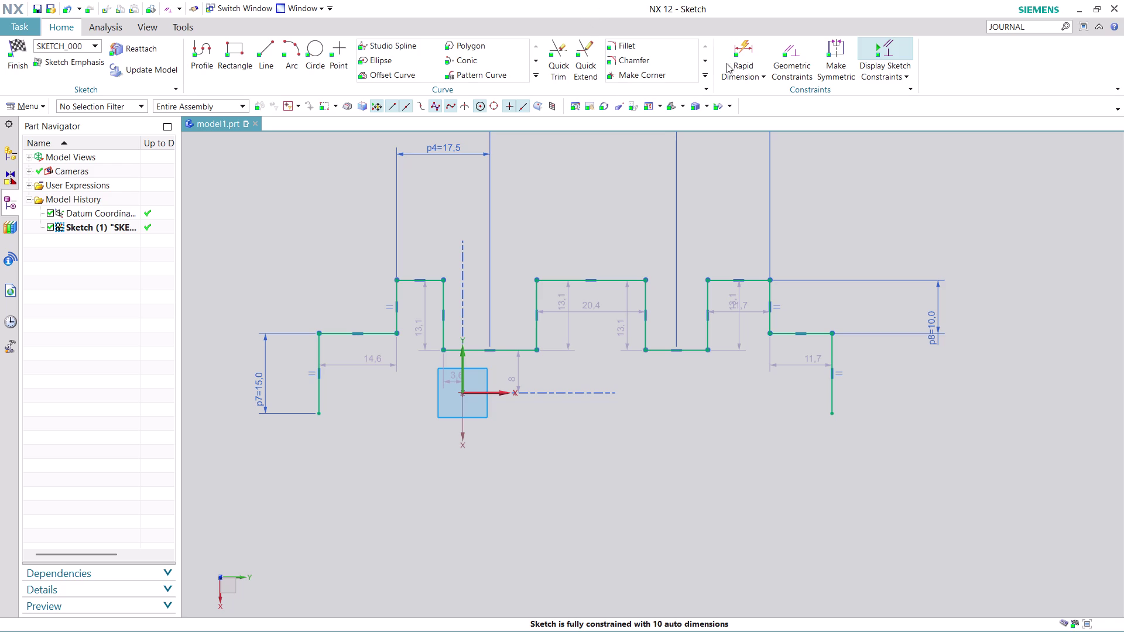
click(202, 50)
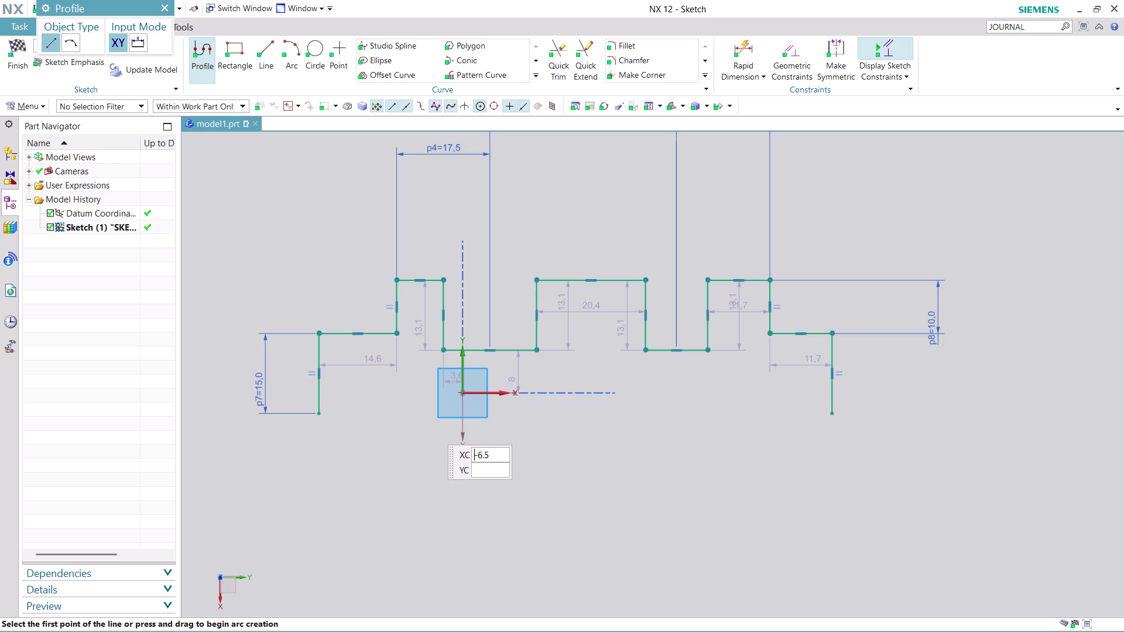
Draw a separate 38-long horizontal line just below the origin.
click(449, 397)
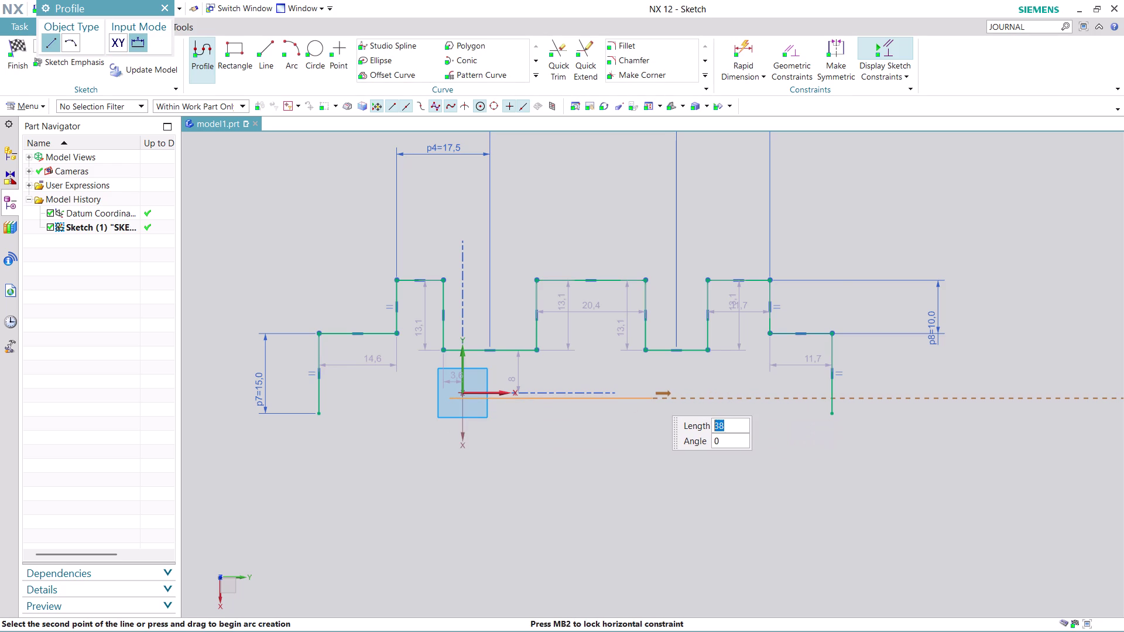
click(653, 396)
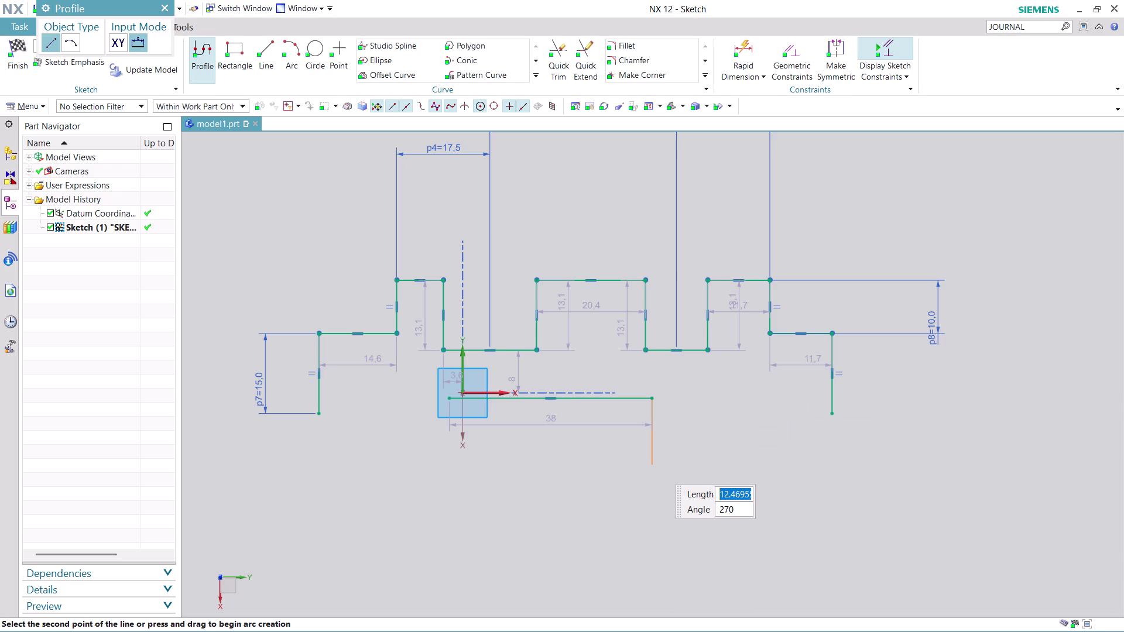
click(204, 67)
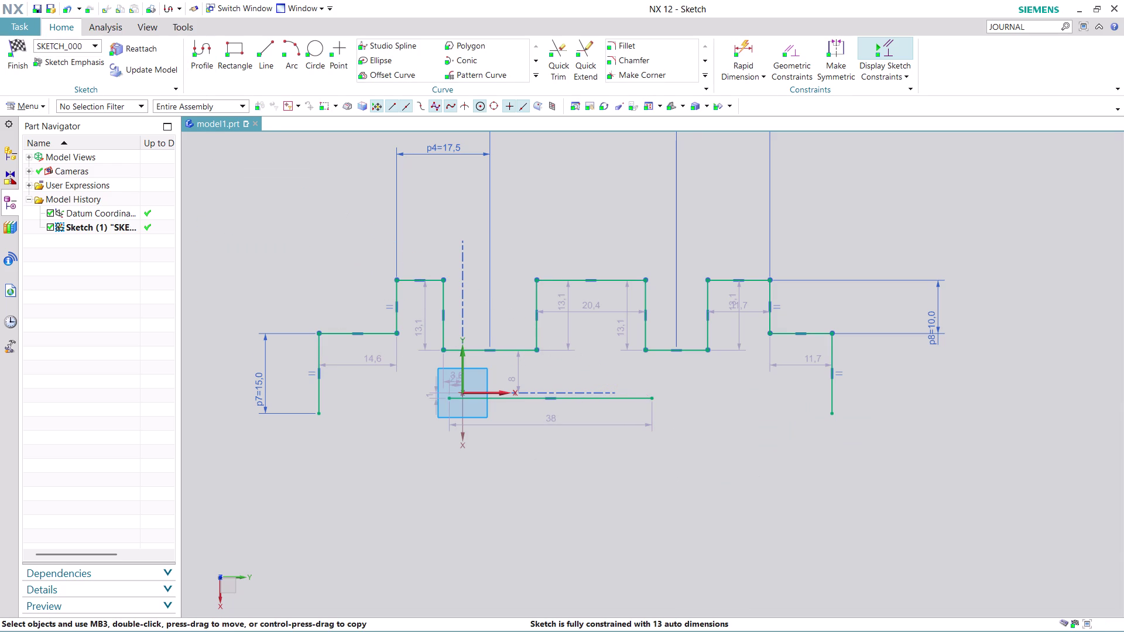
scroll(down, 3)
scroll(up, 3)
scroll(up, 3)
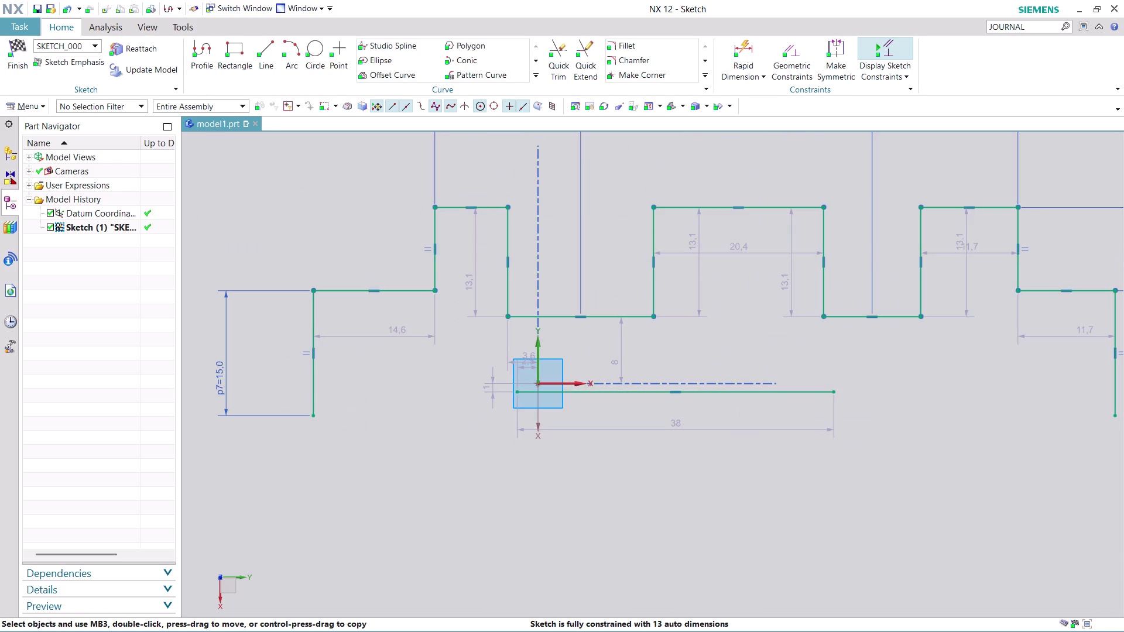
click(744, 54)
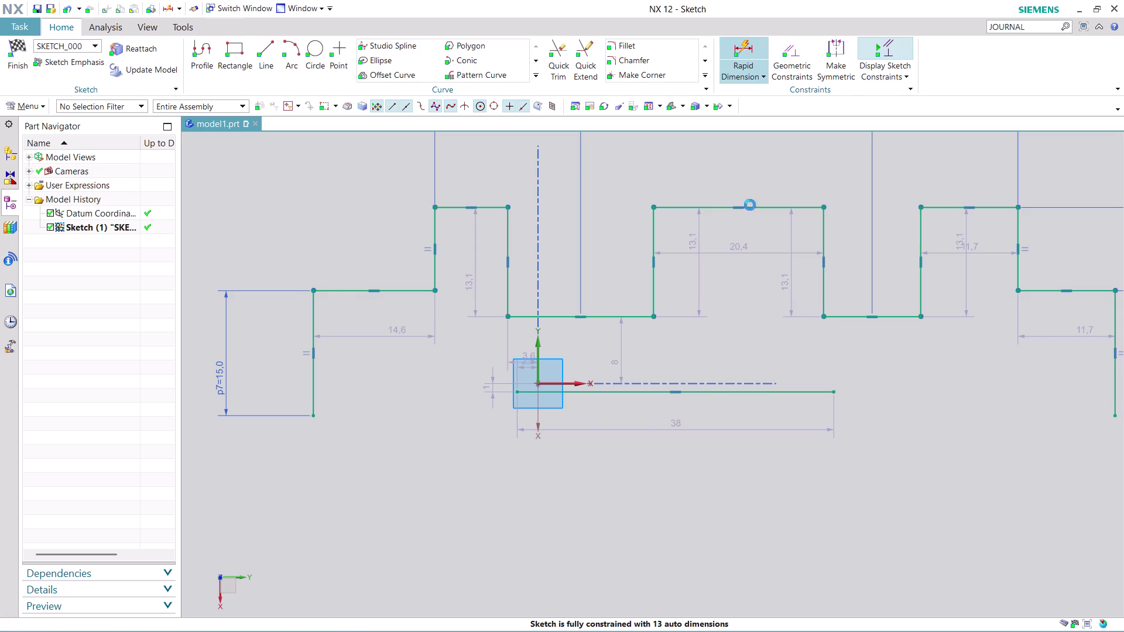
Dimension the lower line 5 below the left leg's bottom end.
click(600, 394)
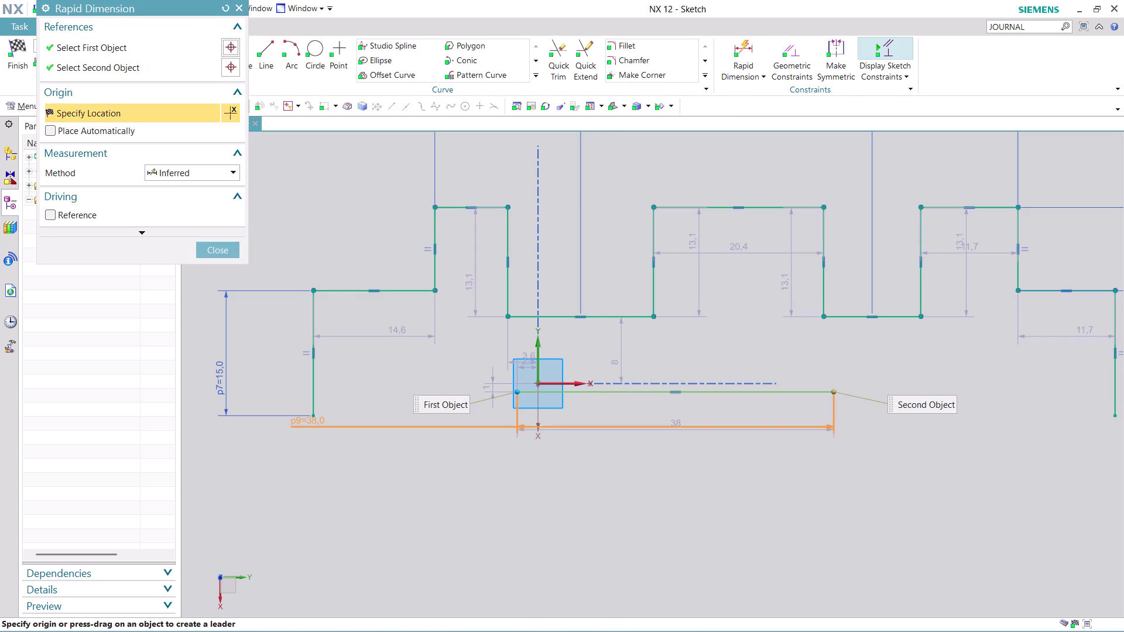
click(314, 415)
click(241, 476)
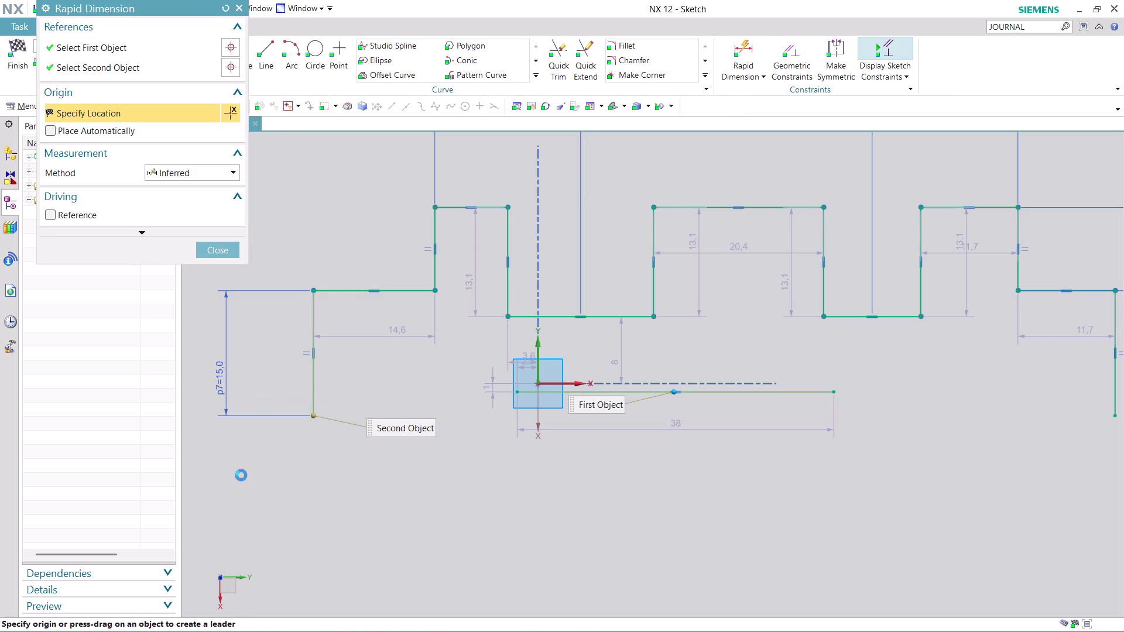
key(5)
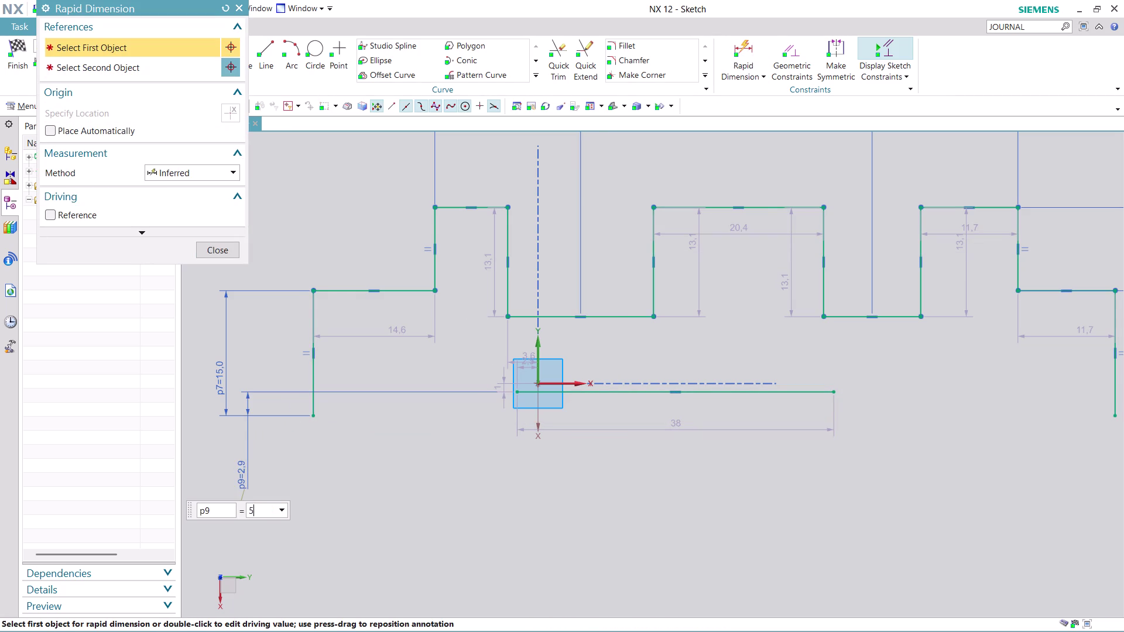
key(Return)
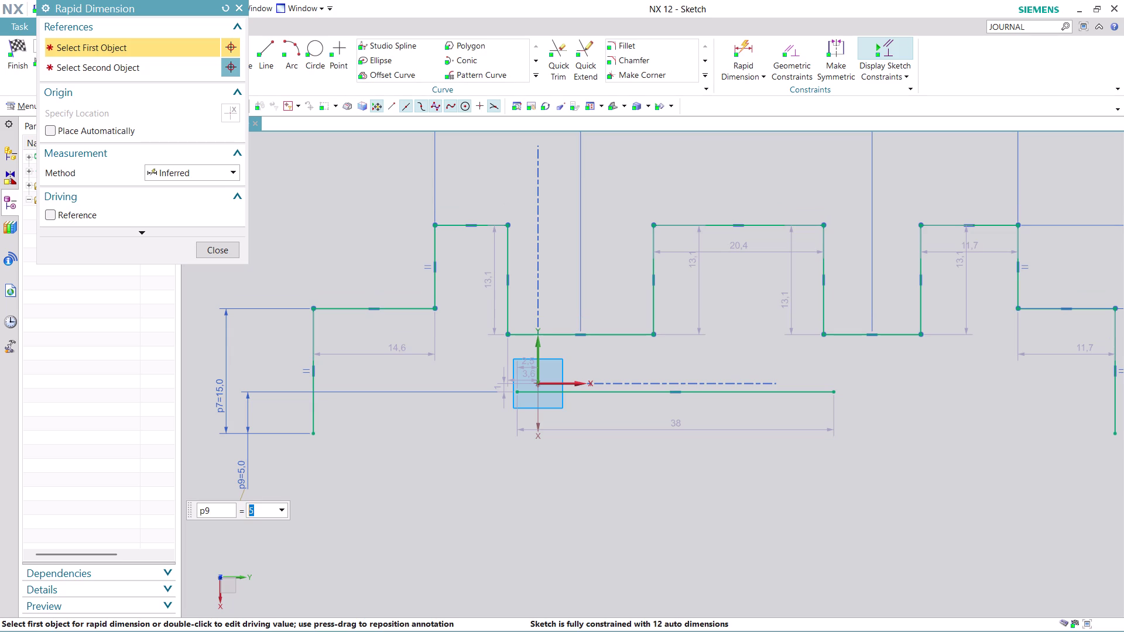
click(219, 248)
scroll(down, 3)
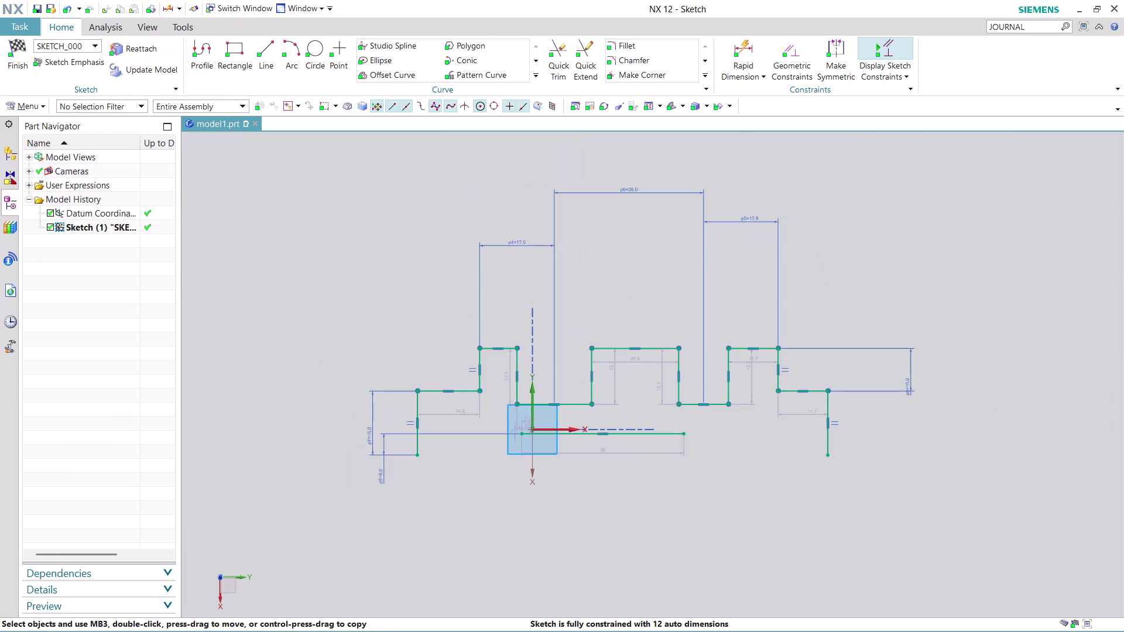
scroll(up, 3)
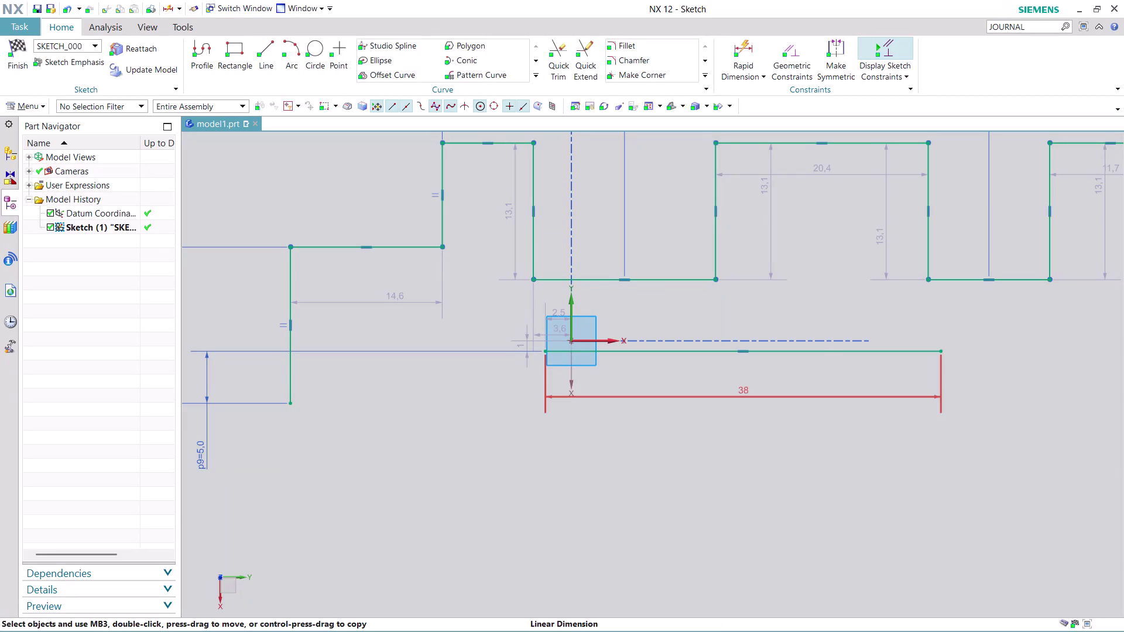
Change the lower line's 38 length dimension to 45, stretching the line to match.
drag(750, 390, 751, 411)
double_click(747, 412)
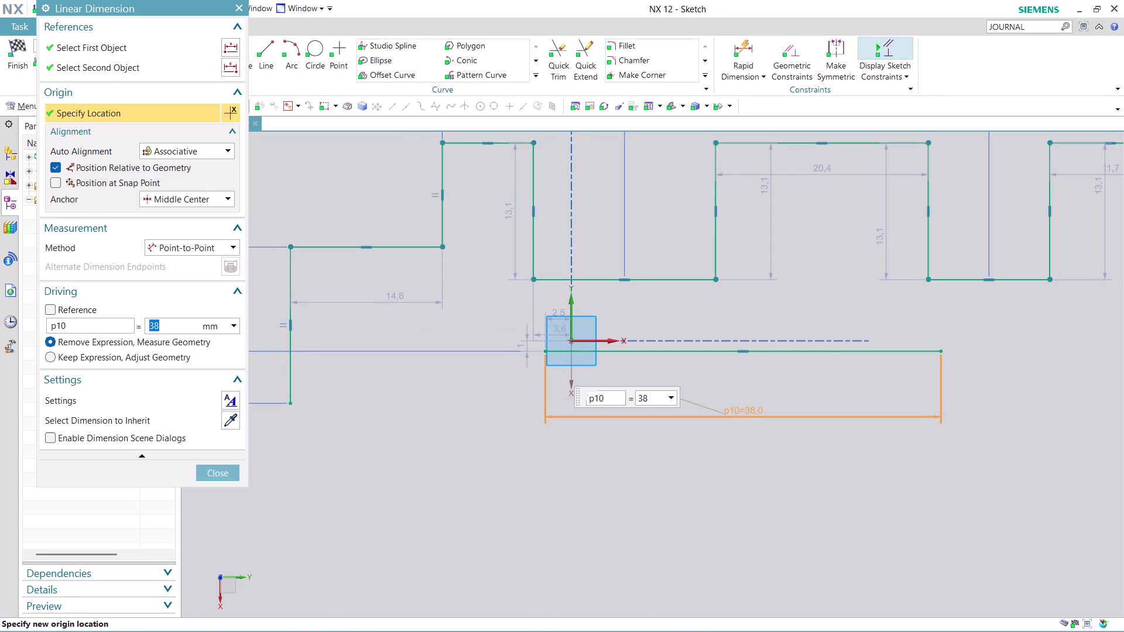
text(45)
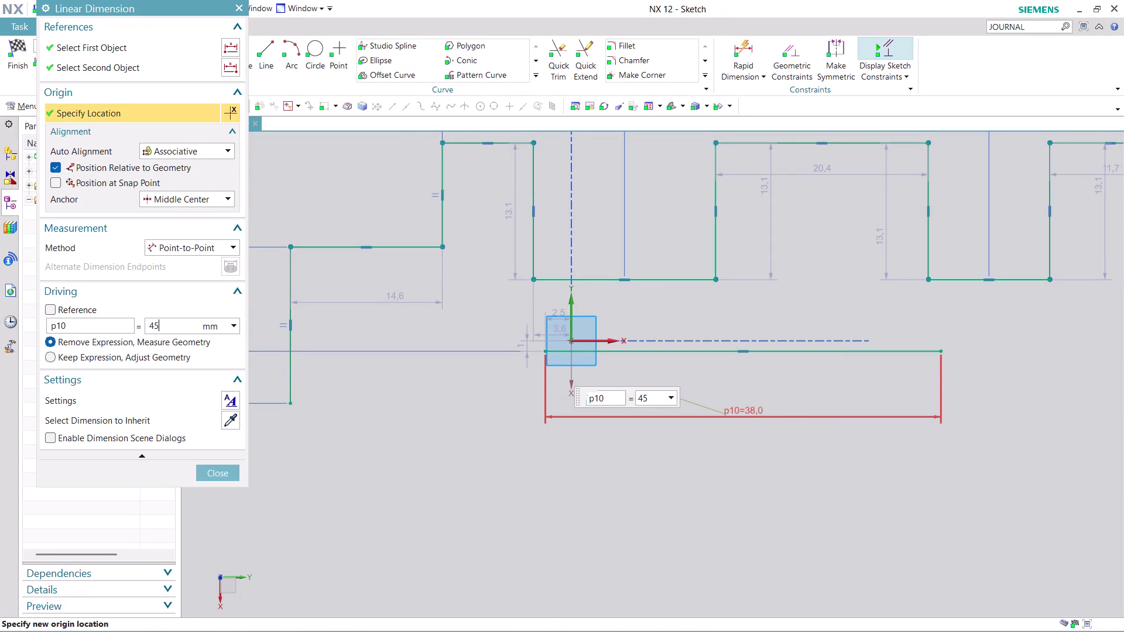
key(Return)
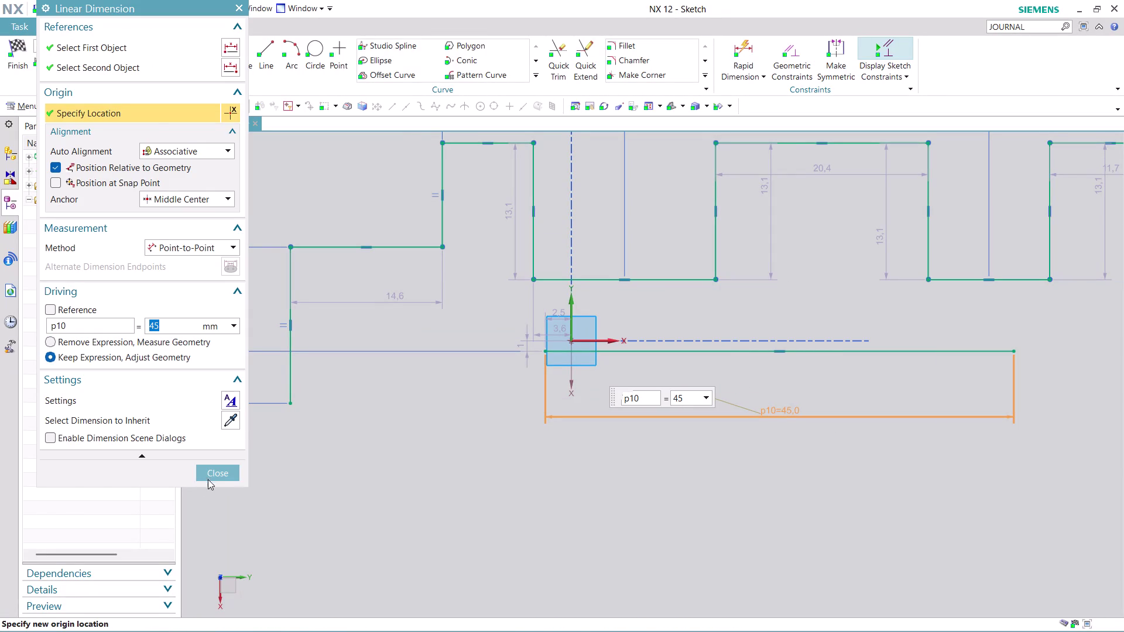
click(215, 475)
scroll(down, 3)
scroll(up, 3)
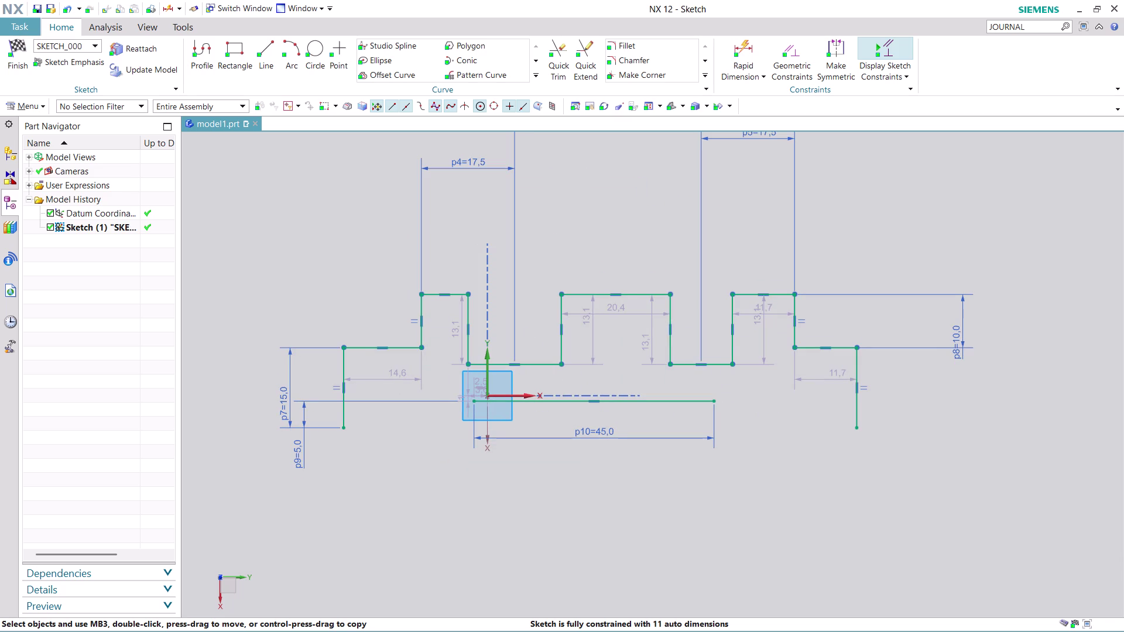
click(839, 54)
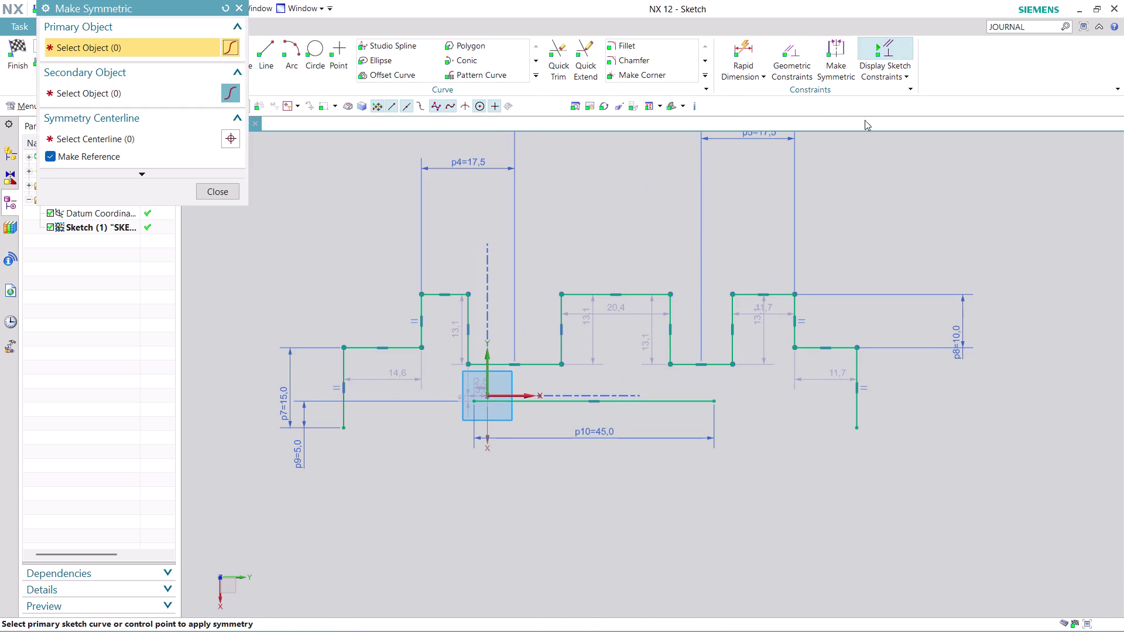
click(857, 387)
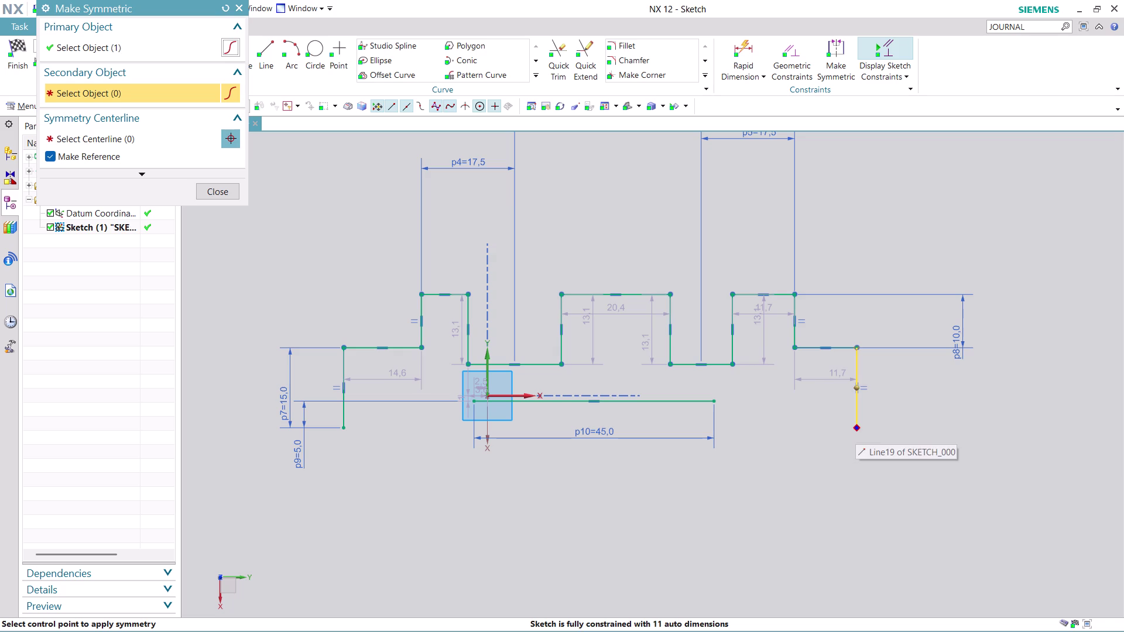
key(Escape)
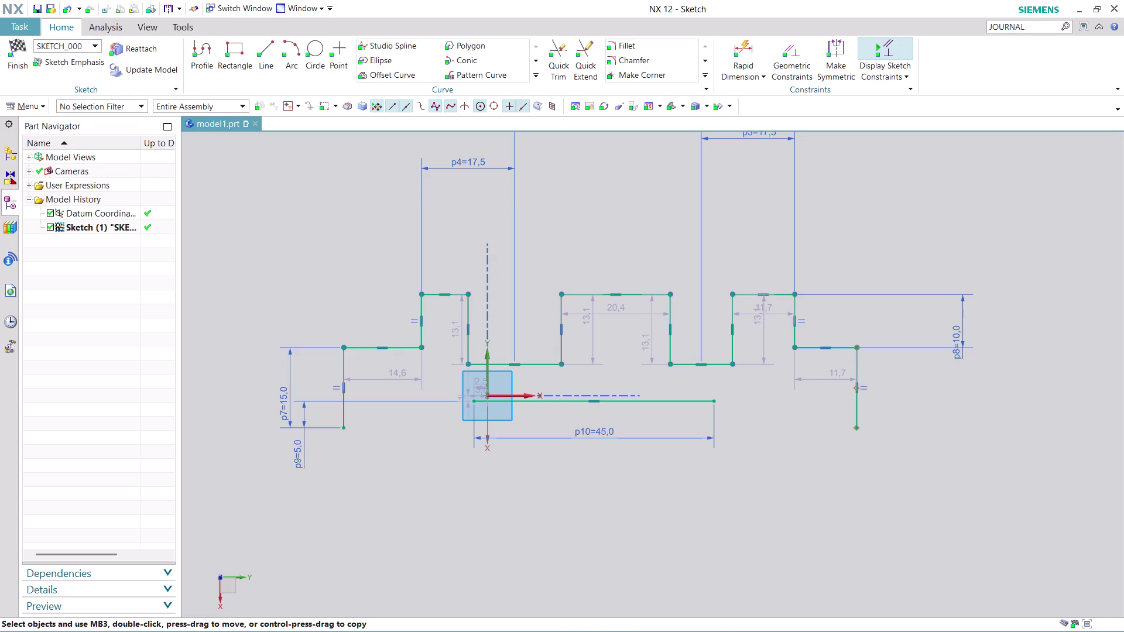
click(830, 43)
click(860, 371)
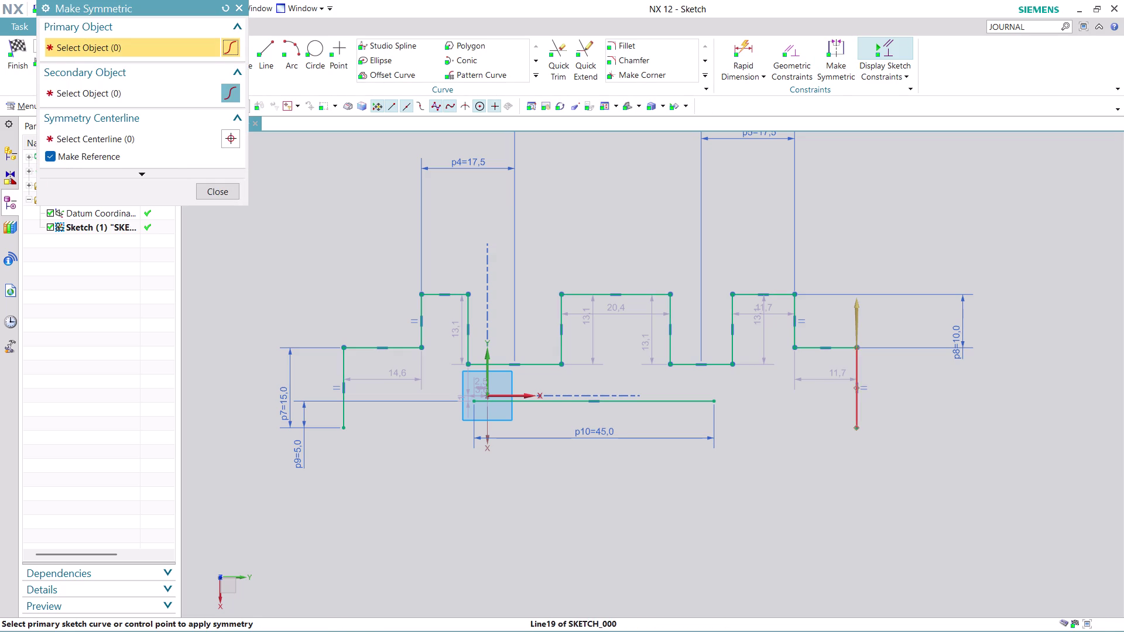
click(346, 372)
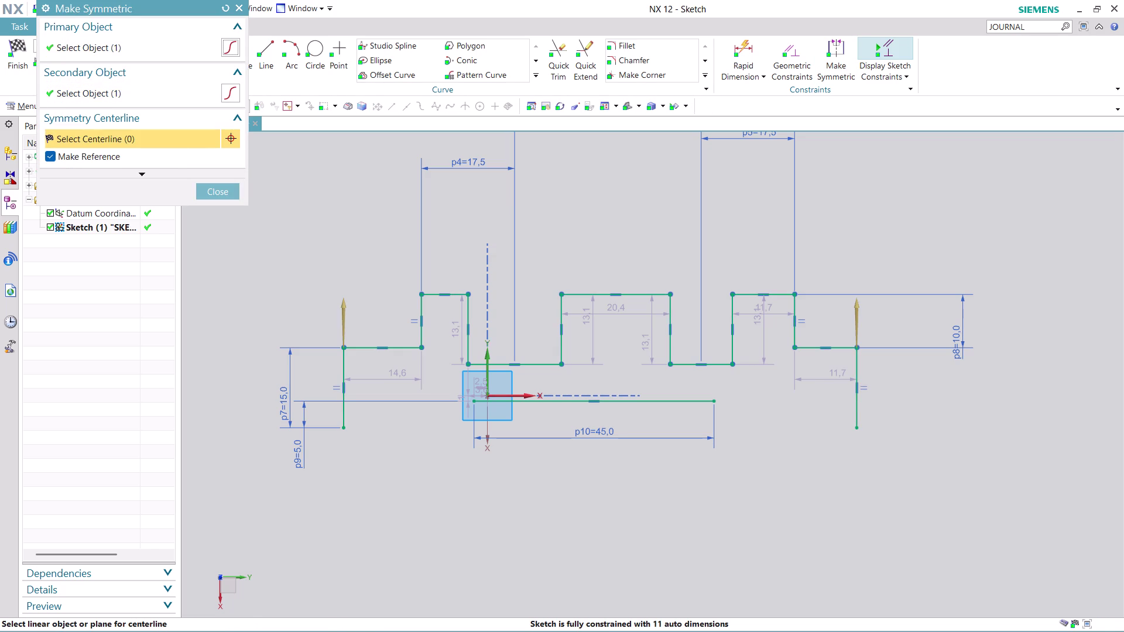
click(487, 376)
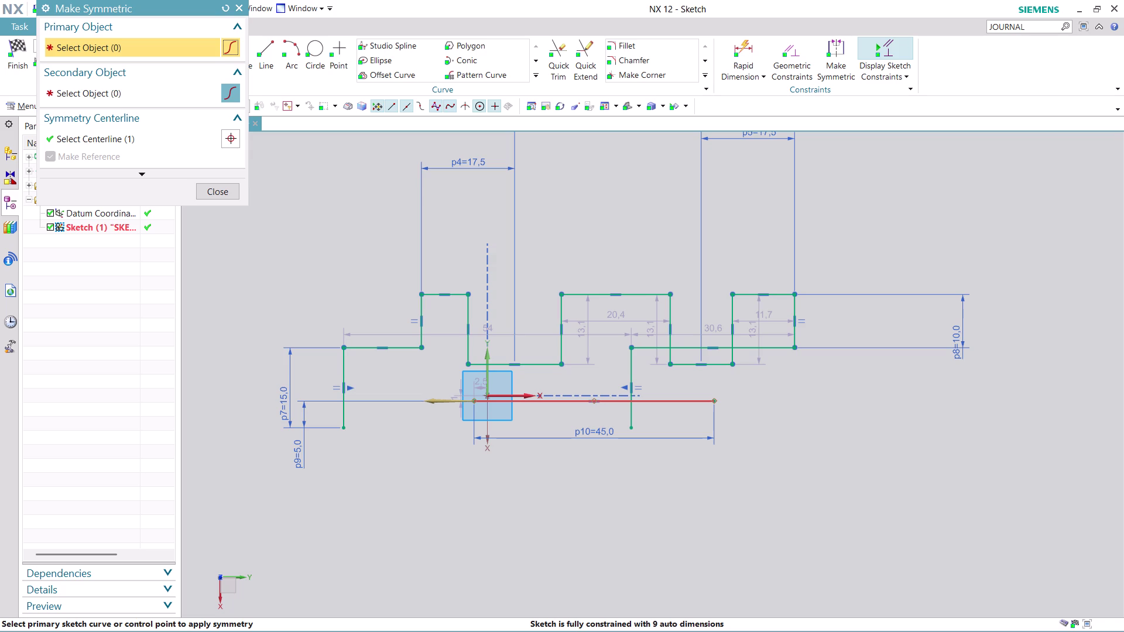
key(ctrl+z)
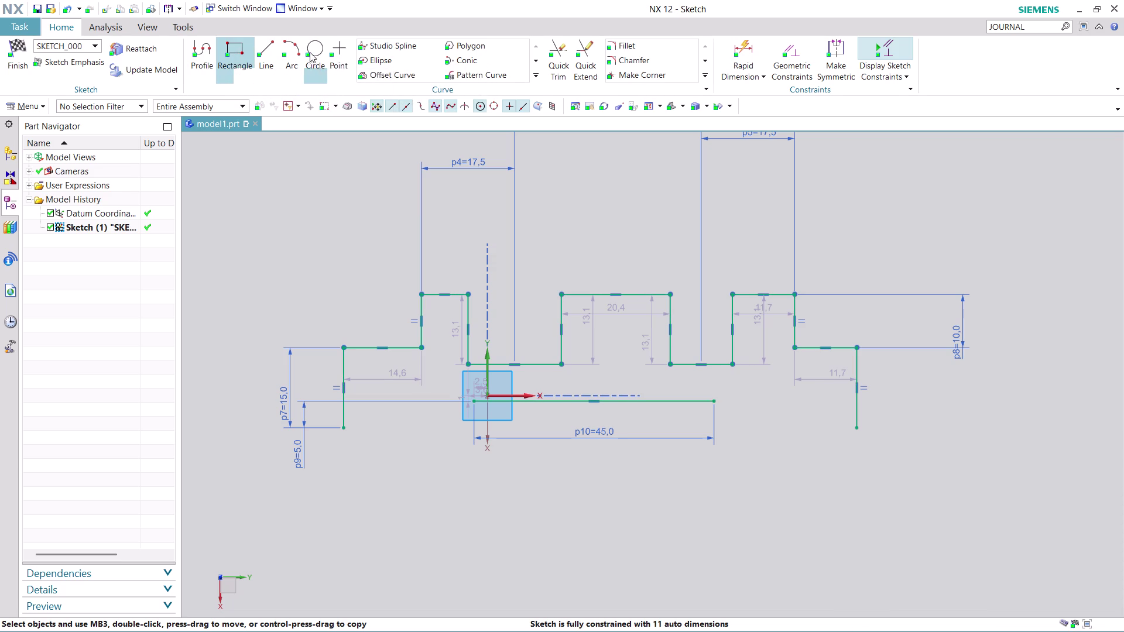
Start an arc between the first notch's two top corners and try radius 7.5.
click(292, 43)
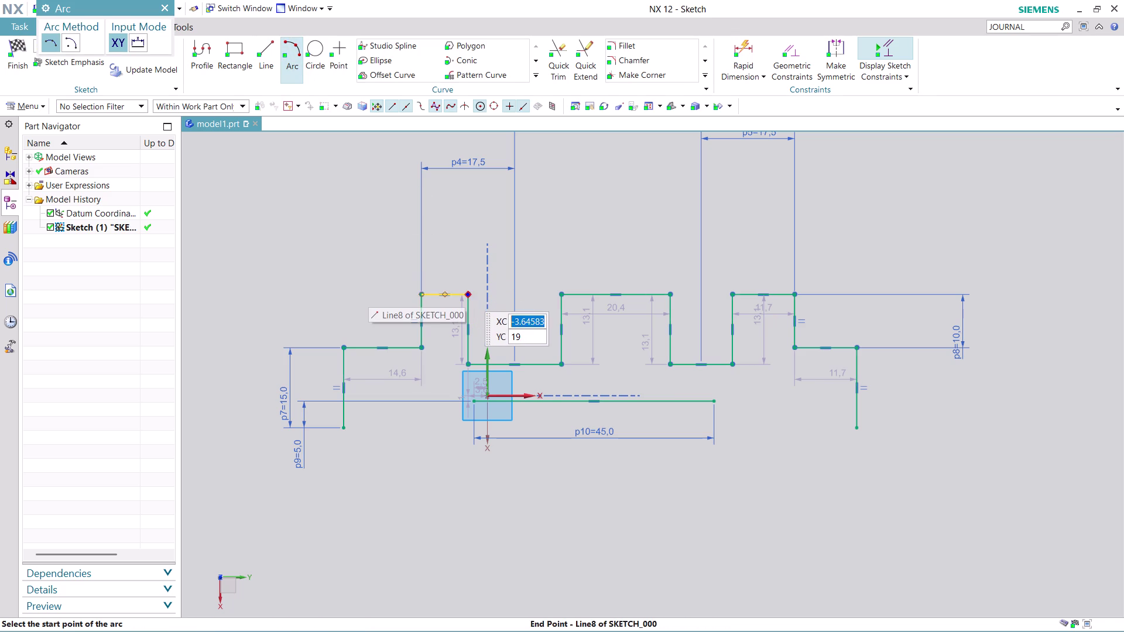
click(469, 291)
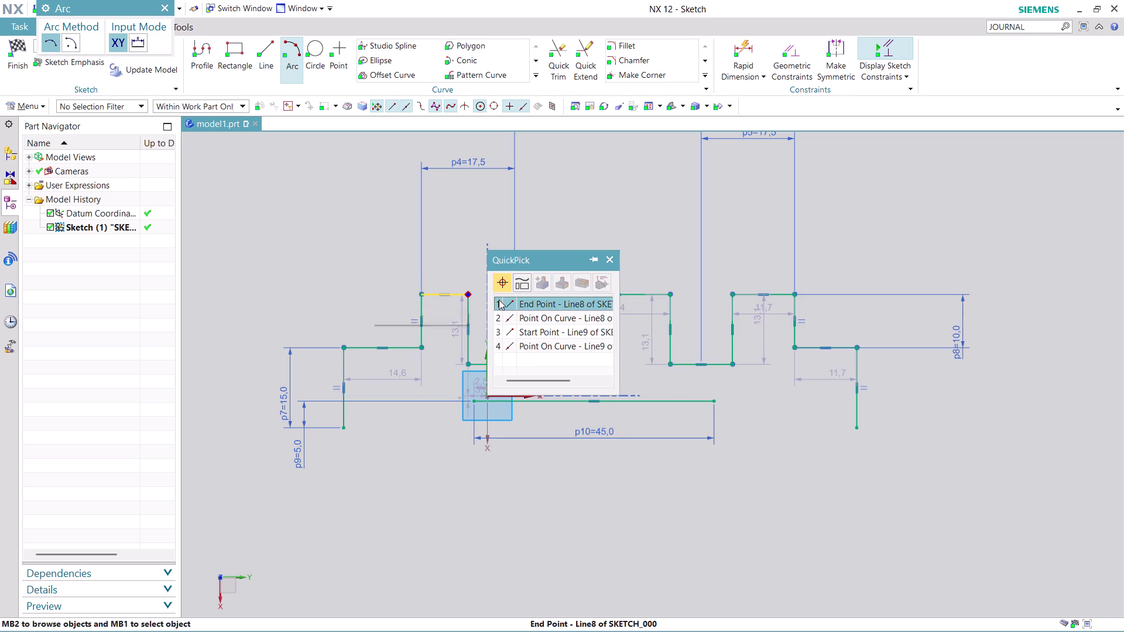
click(537, 304)
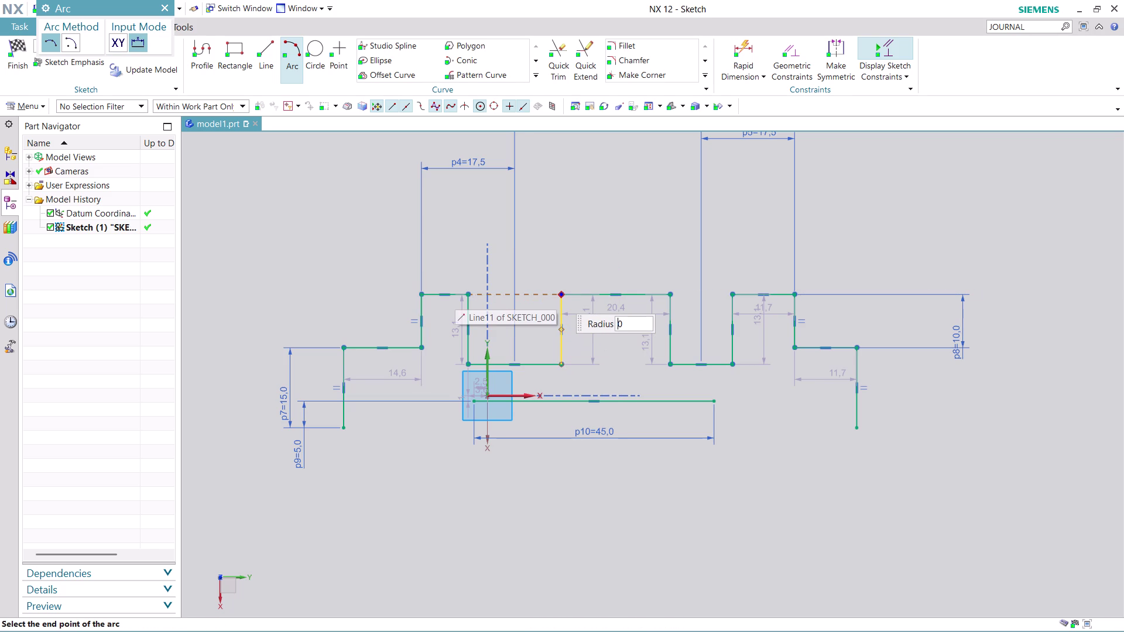
click(560, 293)
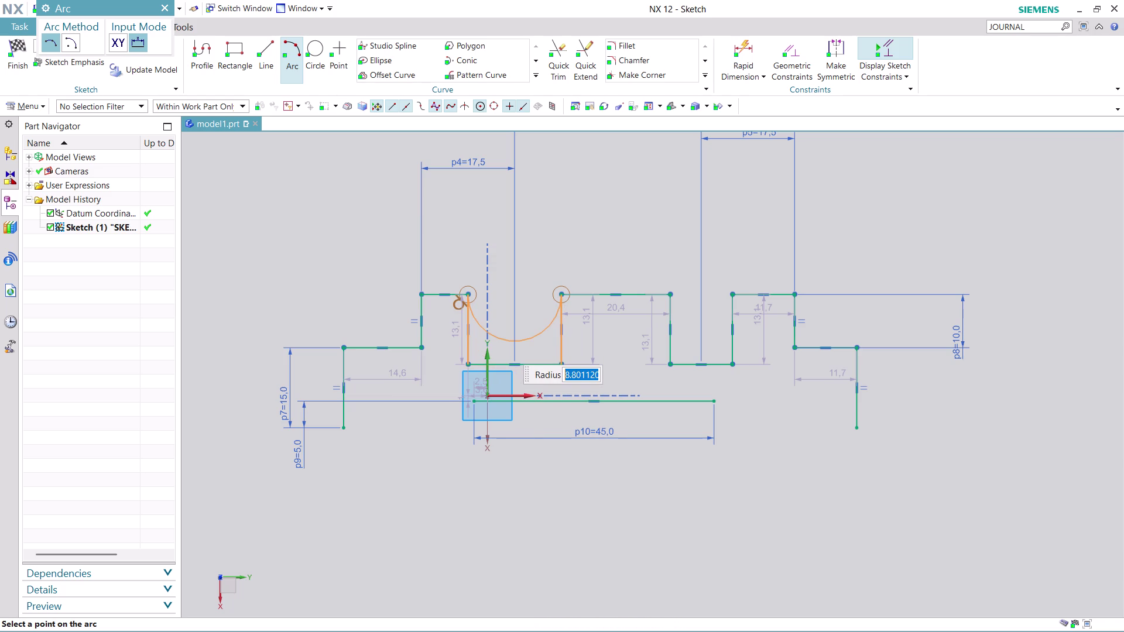
text(7.)
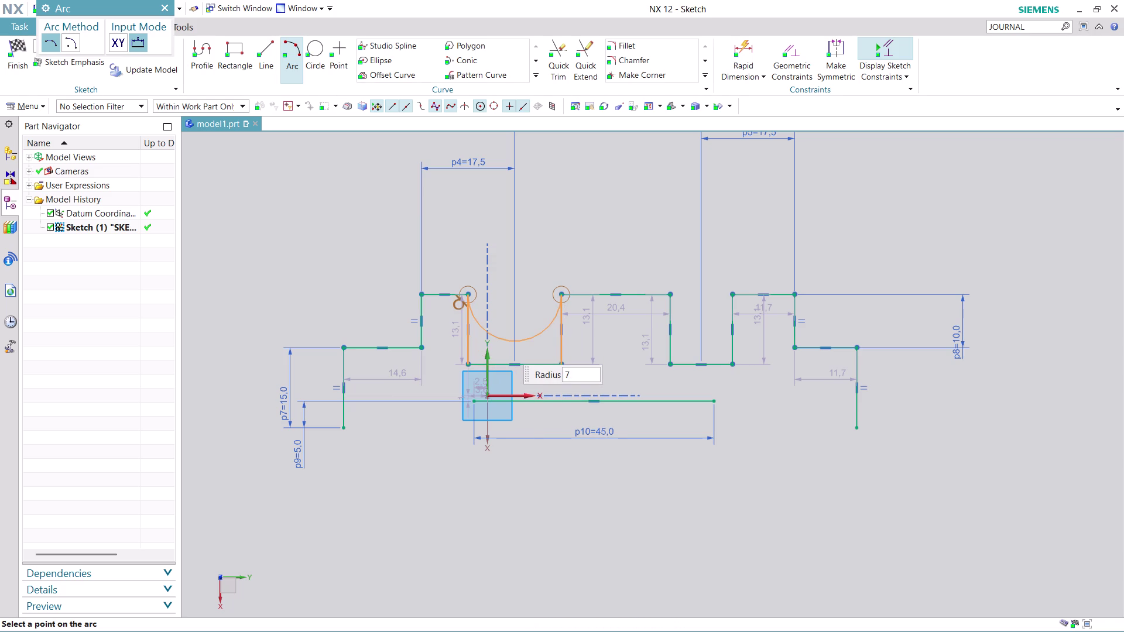
text(5)
key(Return)
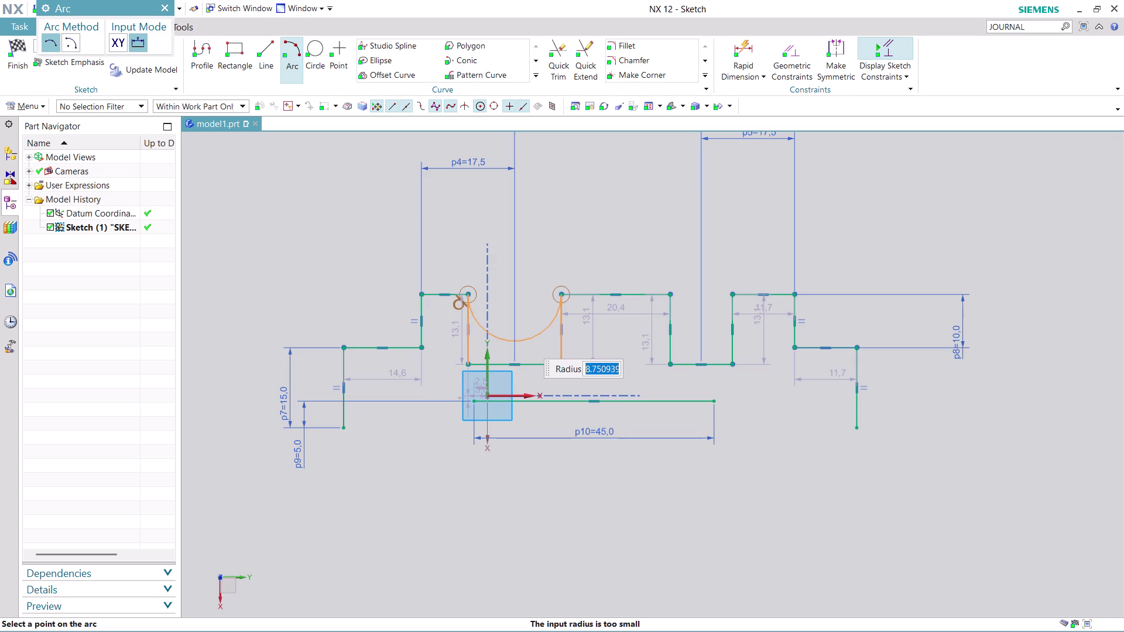
After 7.5 proves too small, place the radius-8.8 arc dipping into the notch.
text(7.)
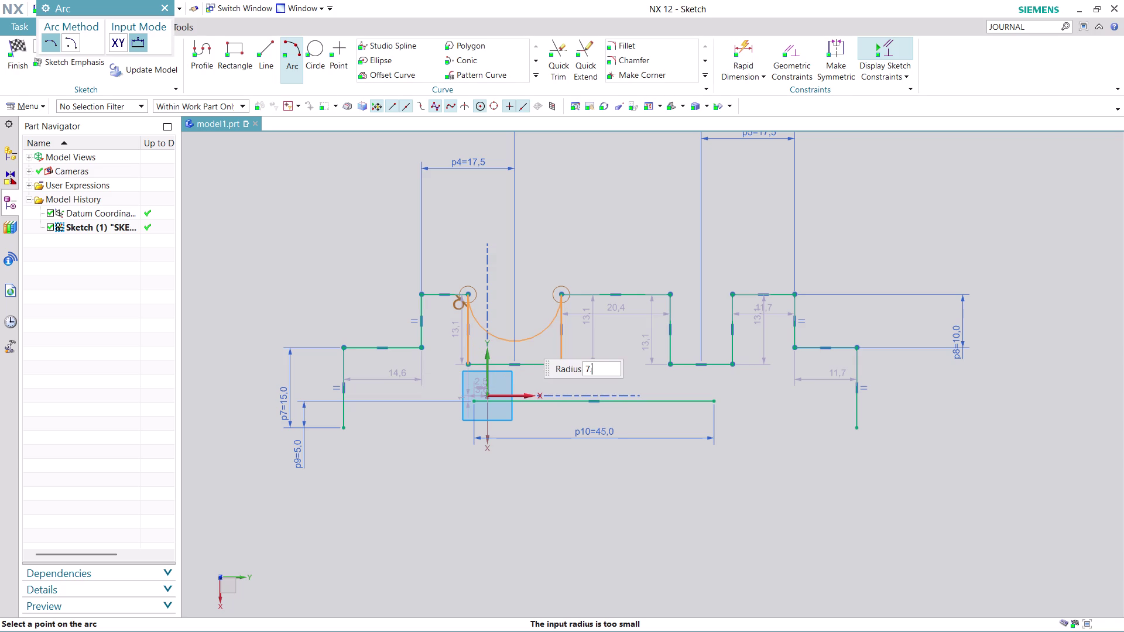
text(5)
key(Return)
key(Return)
key(Return)
key(Return)
key(Return)
key(Return)
key(Return)
key(Return)
key(Return)
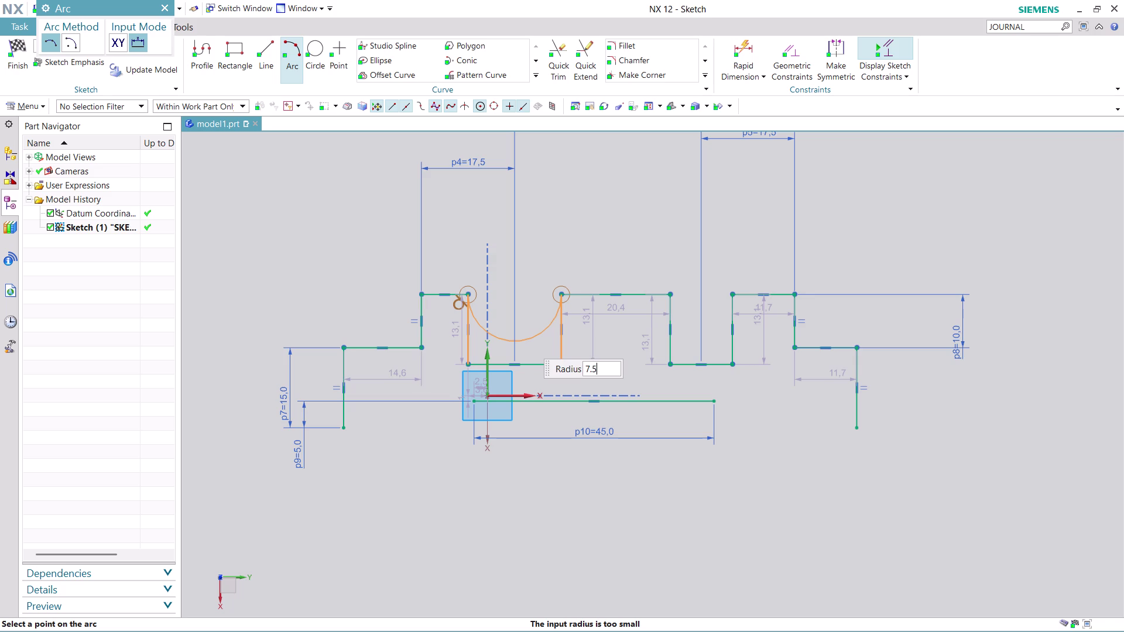
click(525, 339)
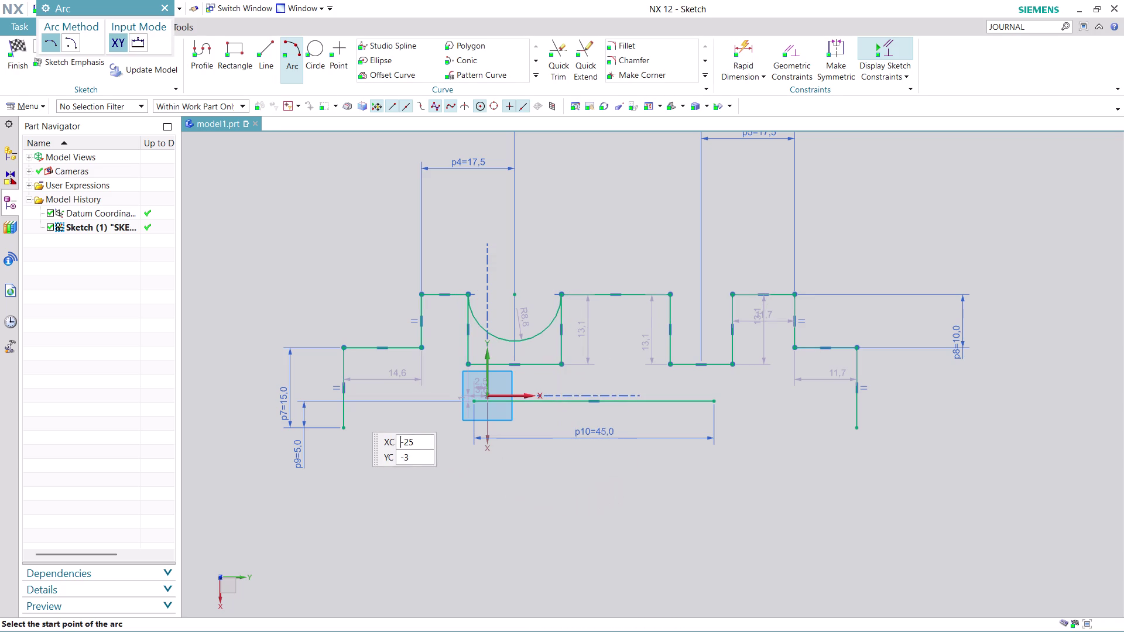
scroll(up, 3)
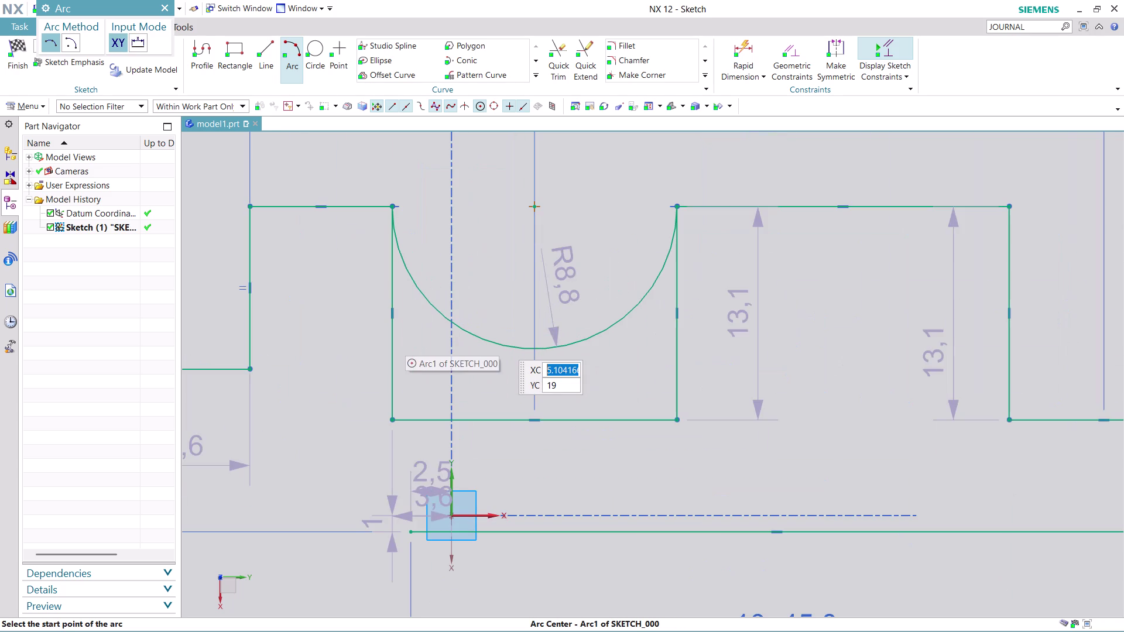
scroll(down, 3)
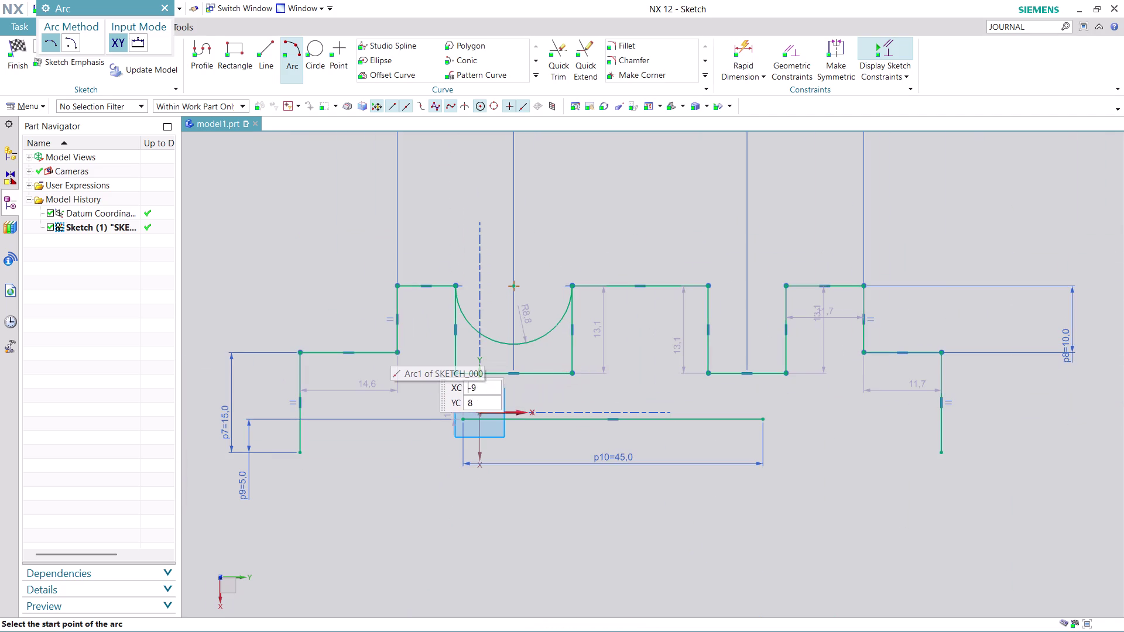
click(159, 2)
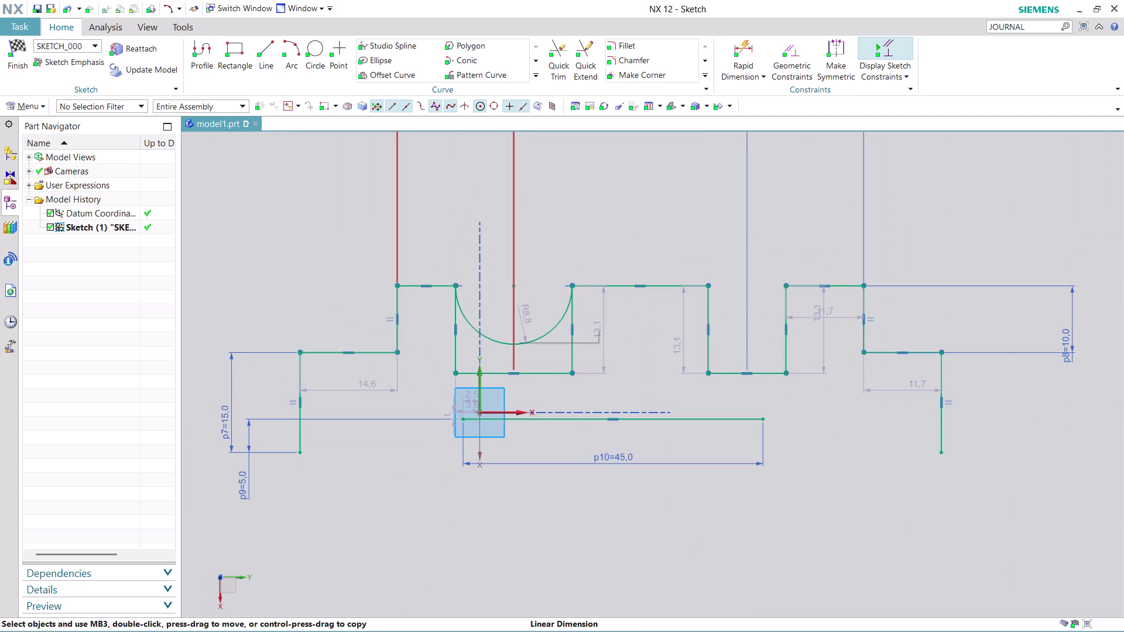
Change the notch arc's radius dimension p11 to 7.5.
click(522, 313)
double_click(523, 312)
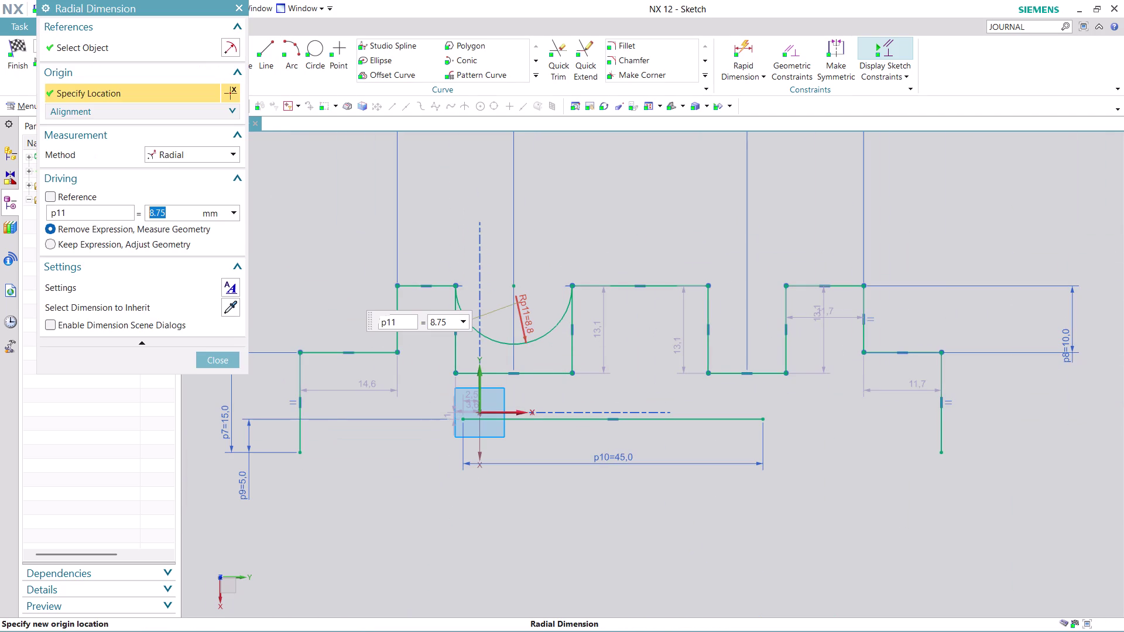
text(7)
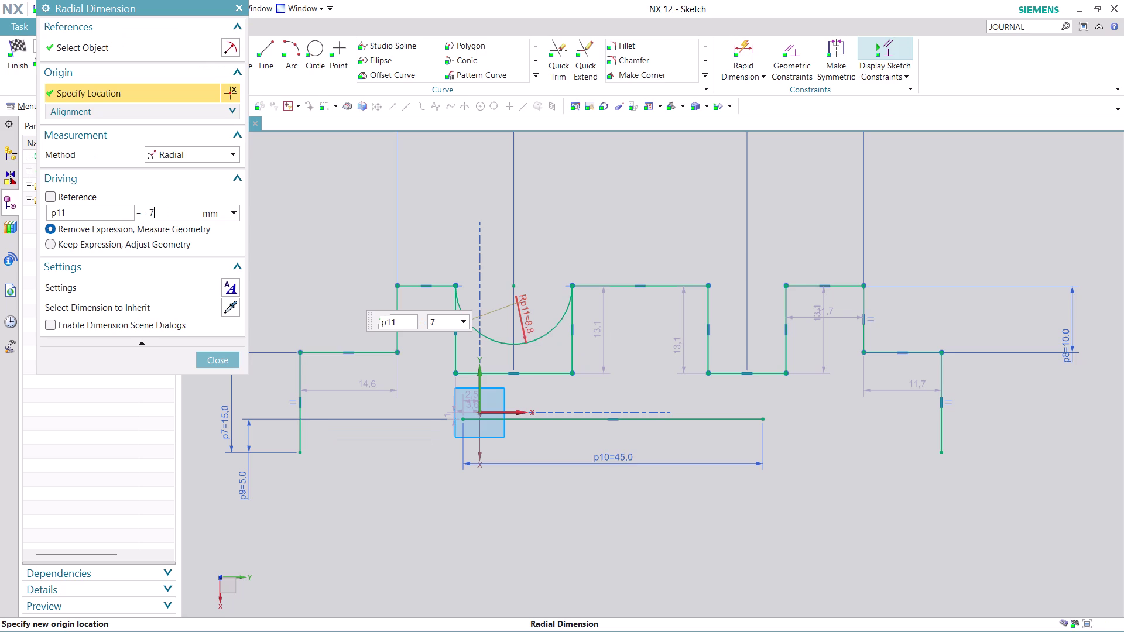
text(.5)
key(Return)
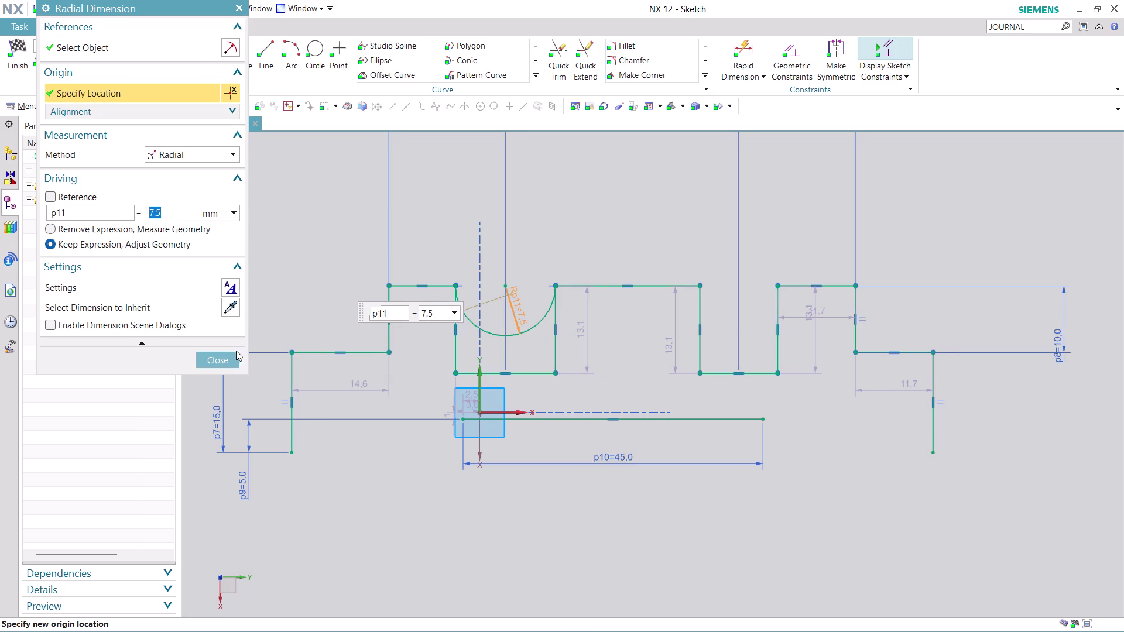
click(218, 362)
scroll(down, 3)
scroll(up, 3)
scroll(down, 3)
scroll(up, 3)
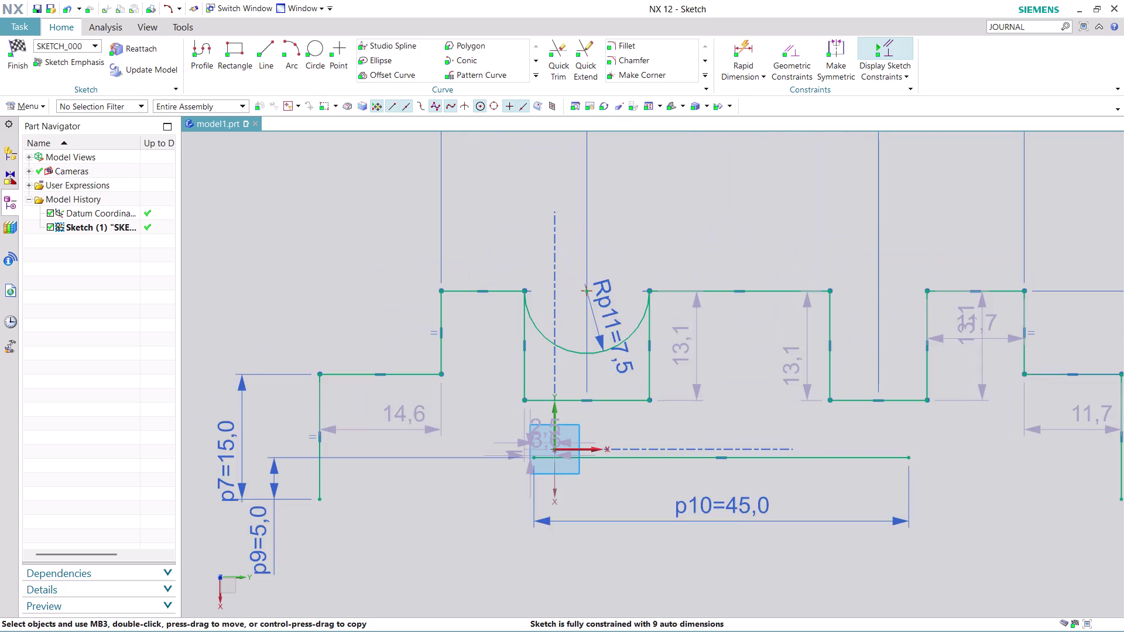
scroll(up, 3)
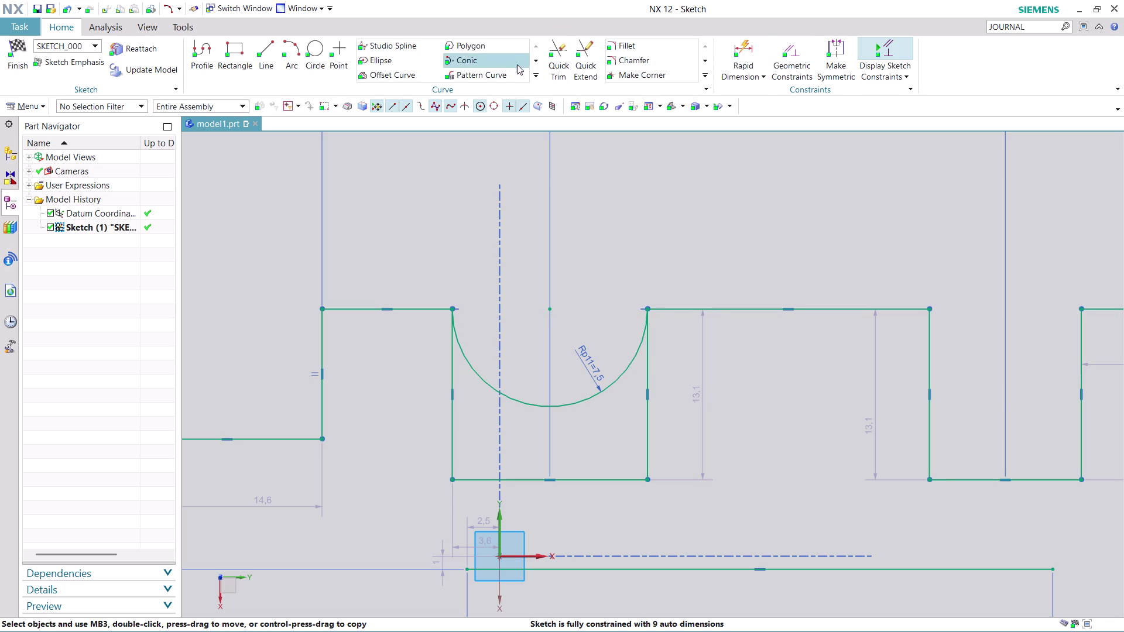
click(618, 42)
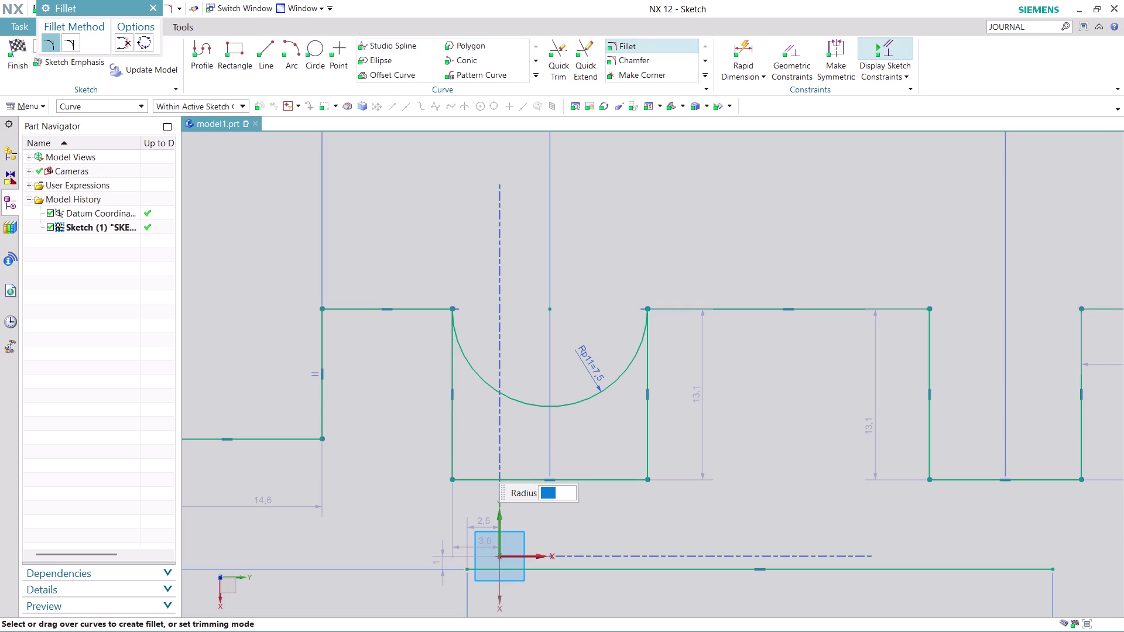
Preview a 12.5-radius fillet on the notch wall and bottom, then undo it.
text(12.)
key(5)
key(Return)
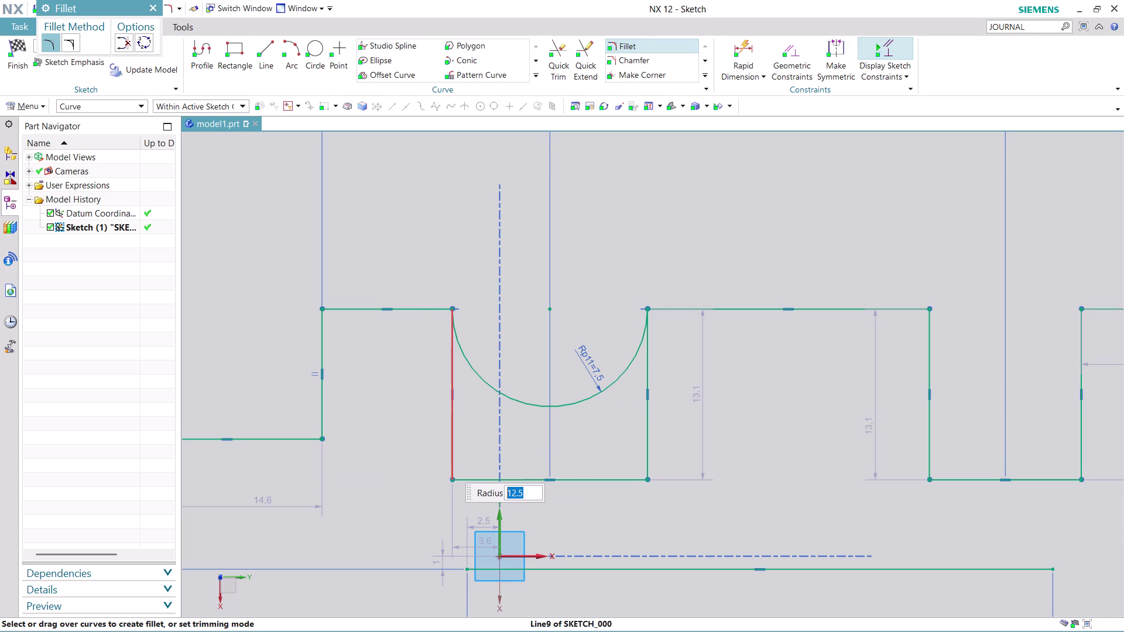
click(452, 455)
click(472, 480)
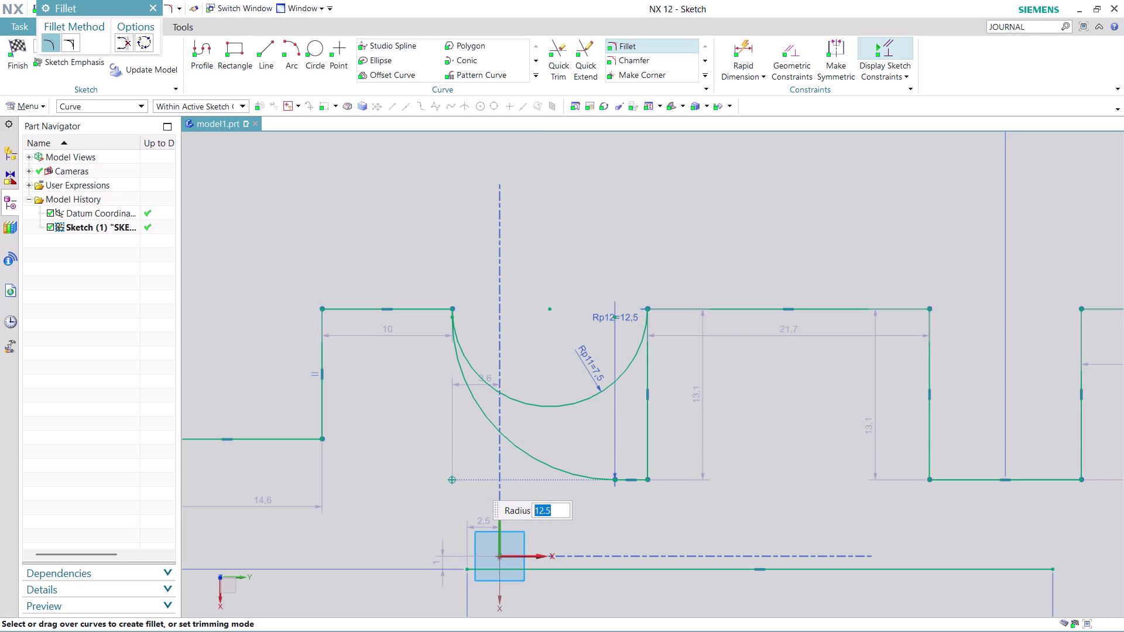
key(ctrl+z)
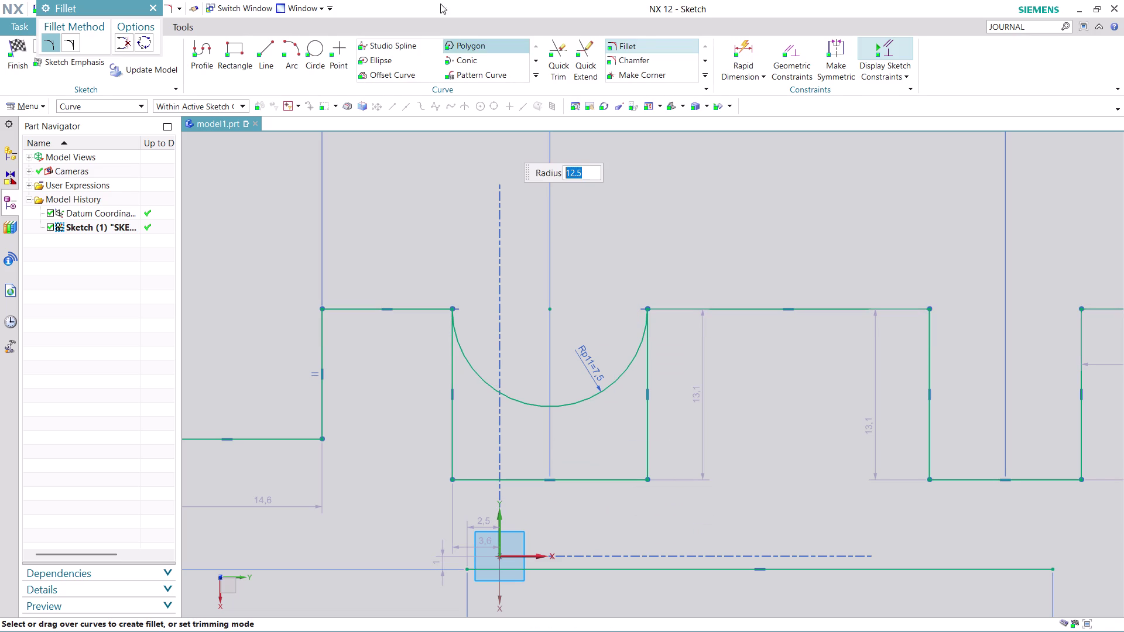
click(319, 47)
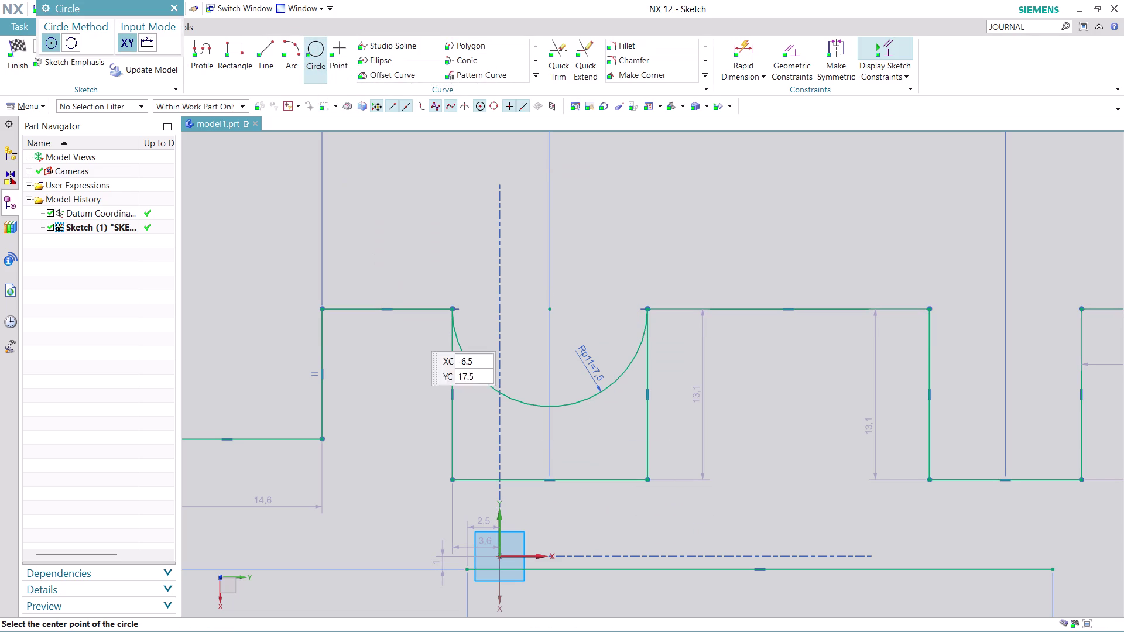
Draw a 25-diameter circle centred on the notch arc's centre.
click(550, 309)
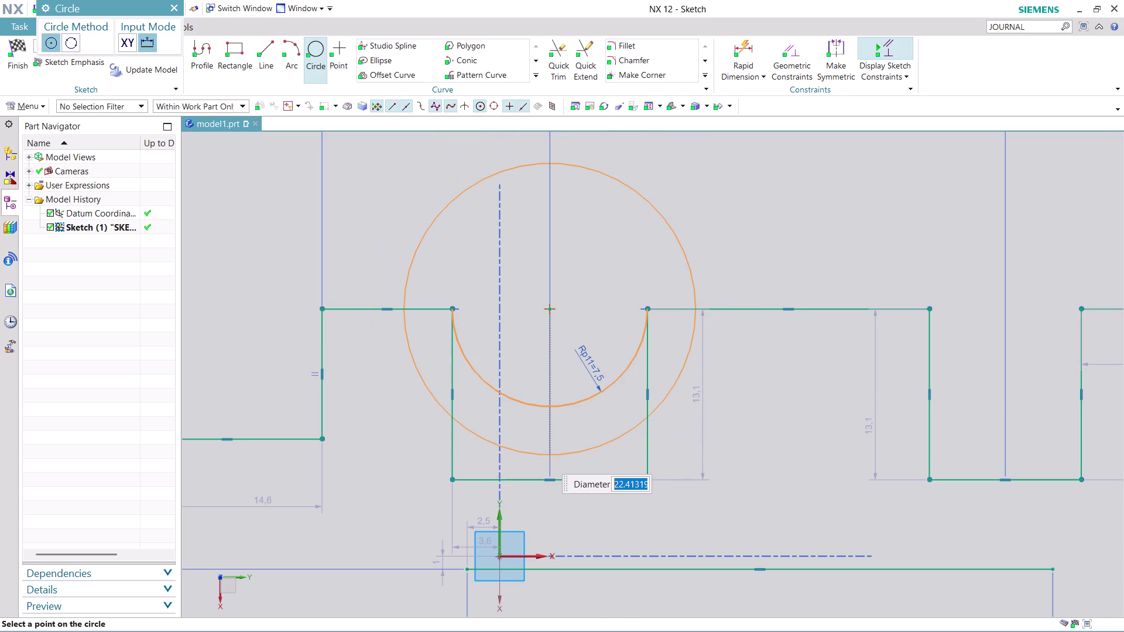
text(12.)
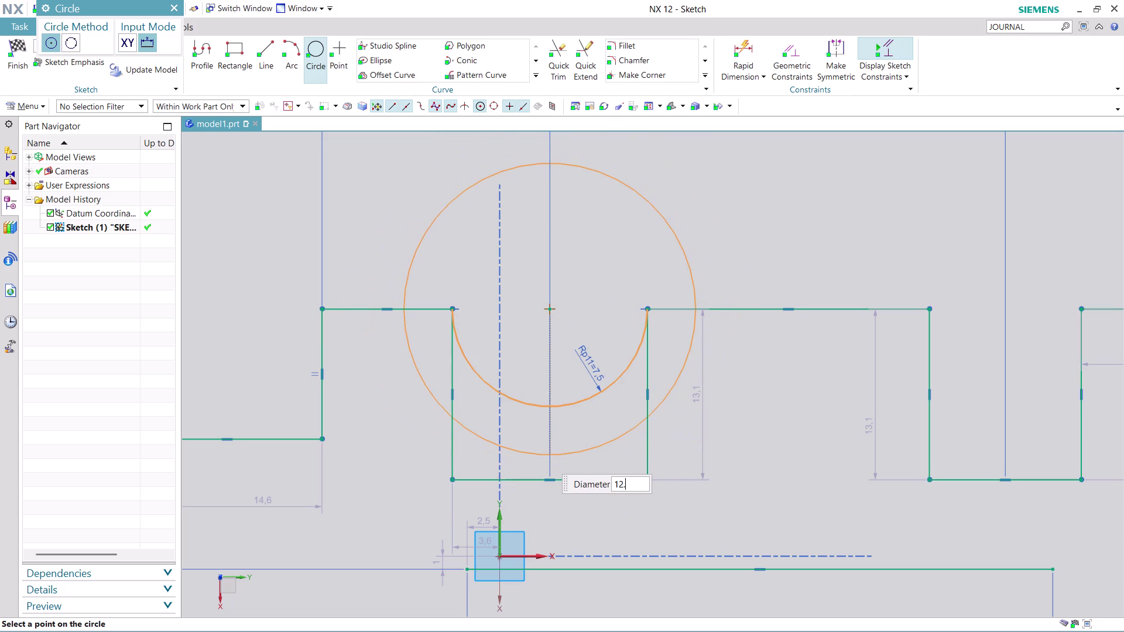
key(5)
key(asterisk)
key(2)
key(Return)
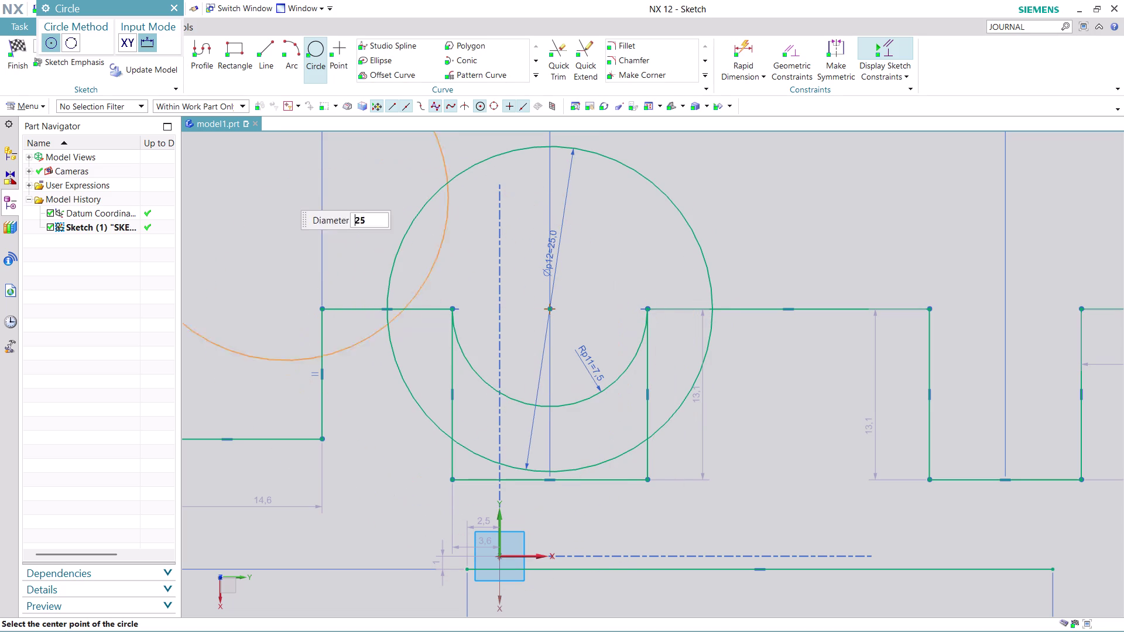
drag(133, 7, 137, 358)
click(182, 357)
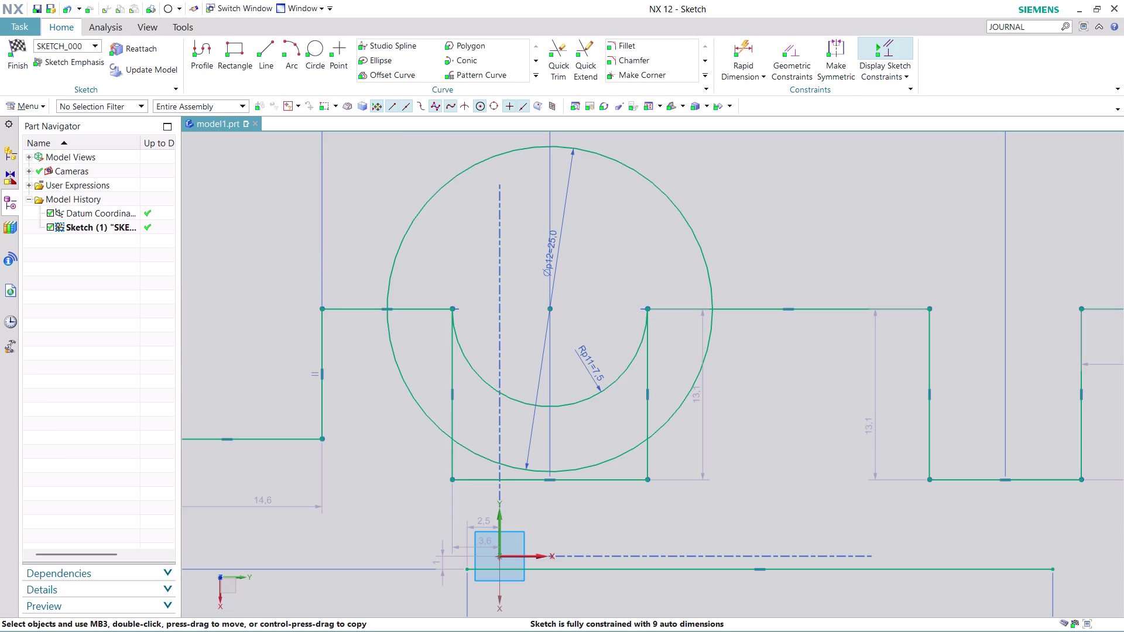
click(563, 50)
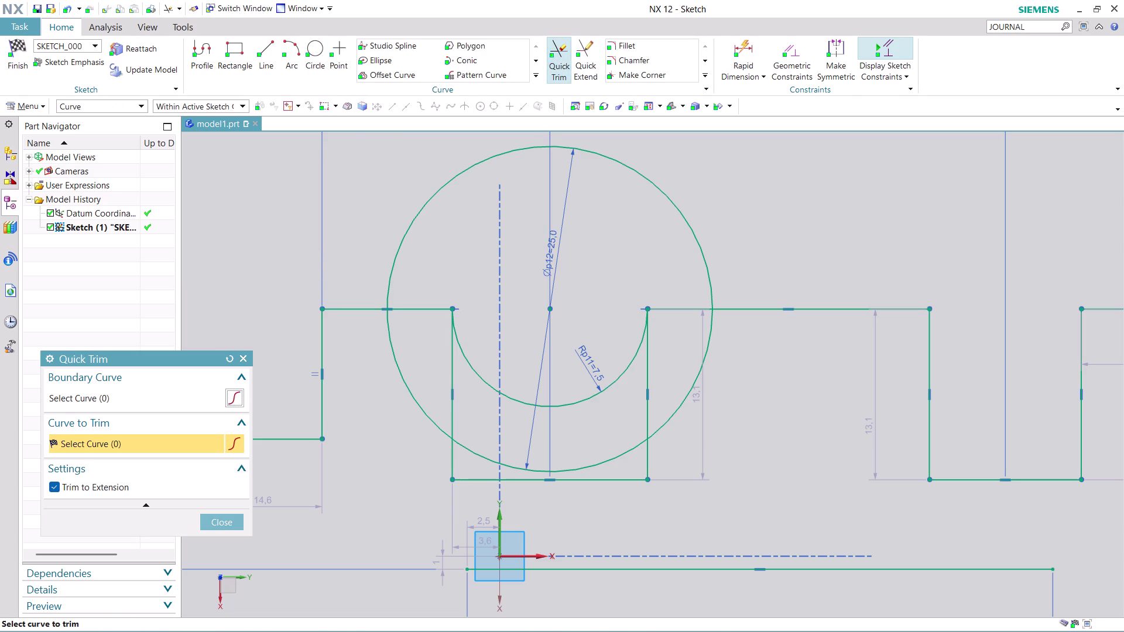
Trim away the circle's upper half and the old notch walls and bottom line.
click(432, 194)
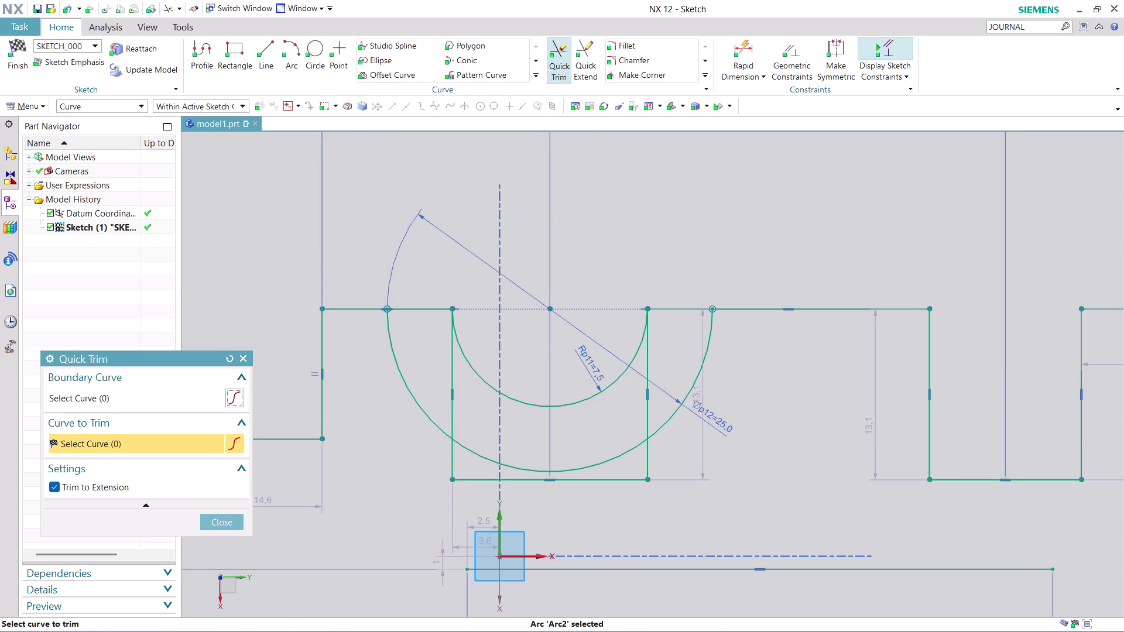
click(456, 399)
click(645, 418)
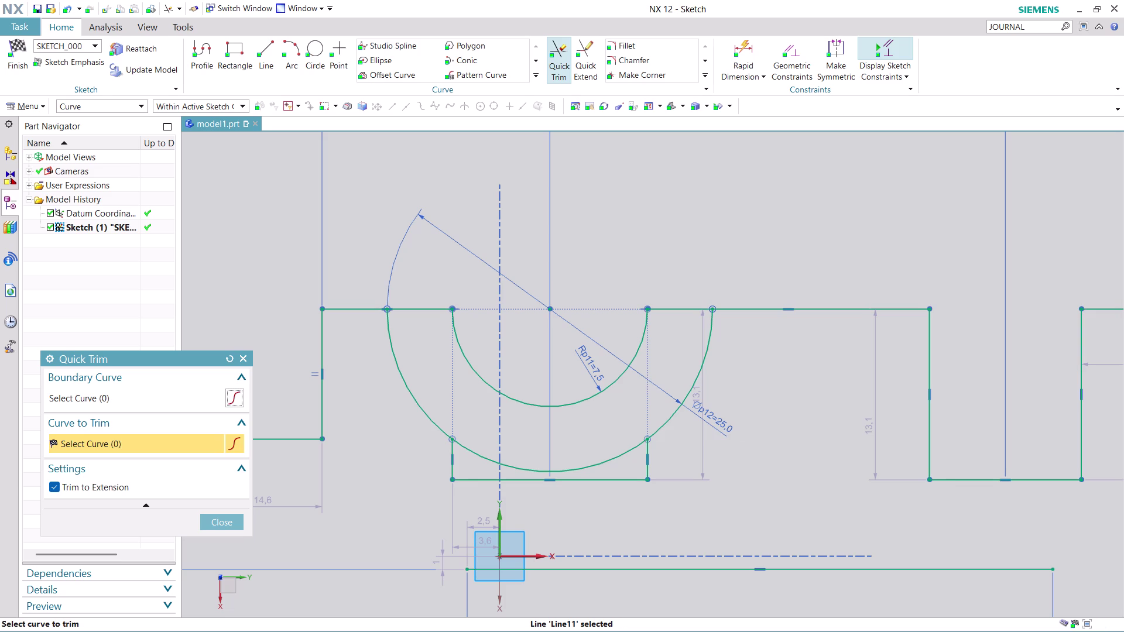
click(648, 466)
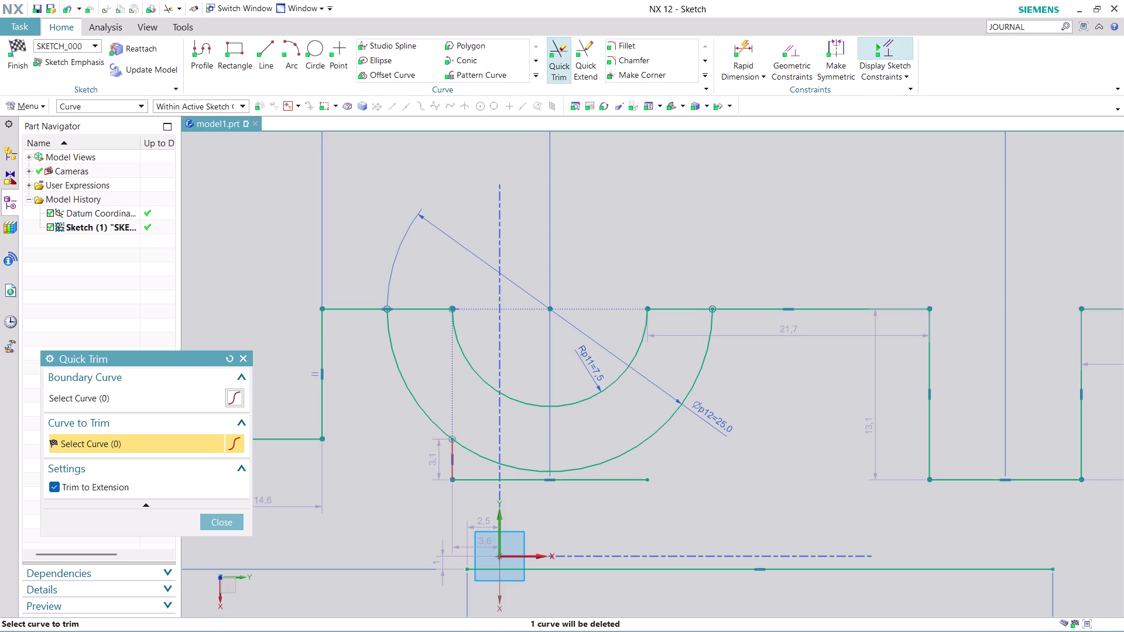
click(451, 466)
click(466, 485)
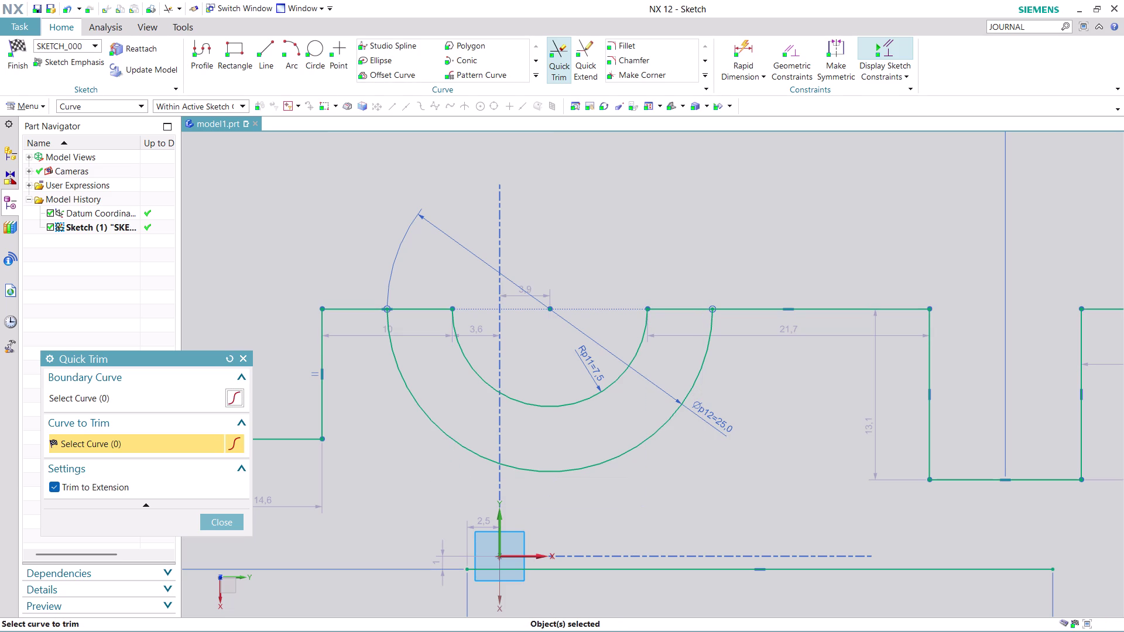
scroll(down, 3)
scroll(up, 3)
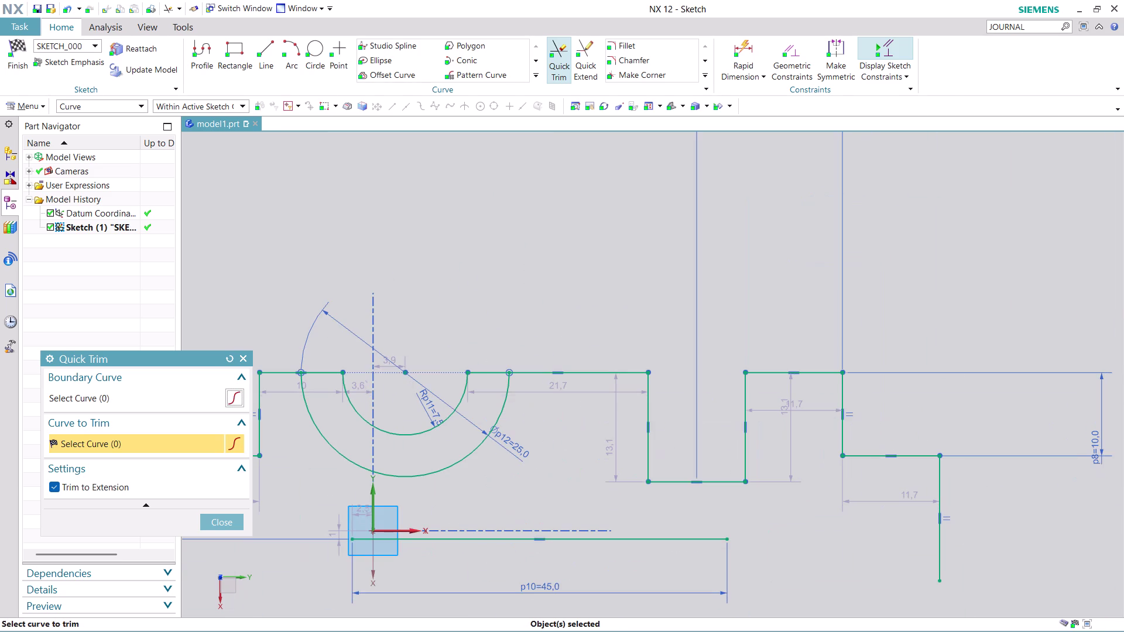
scroll(down, 3)
scroll(up, 3)
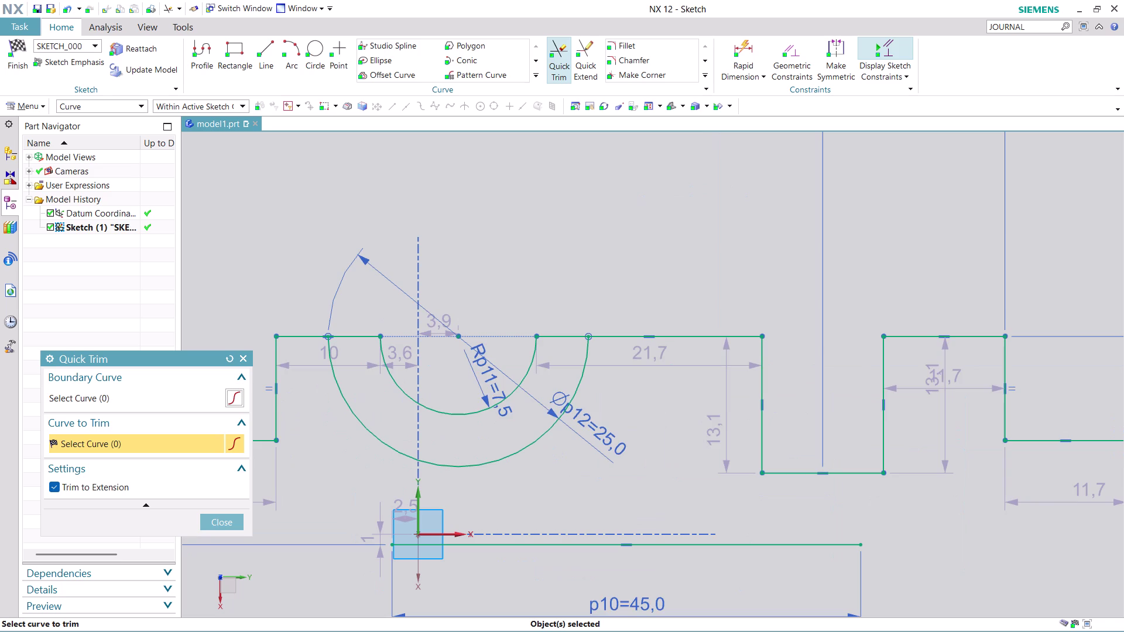
click(226, 528)
scroll(down, 3)
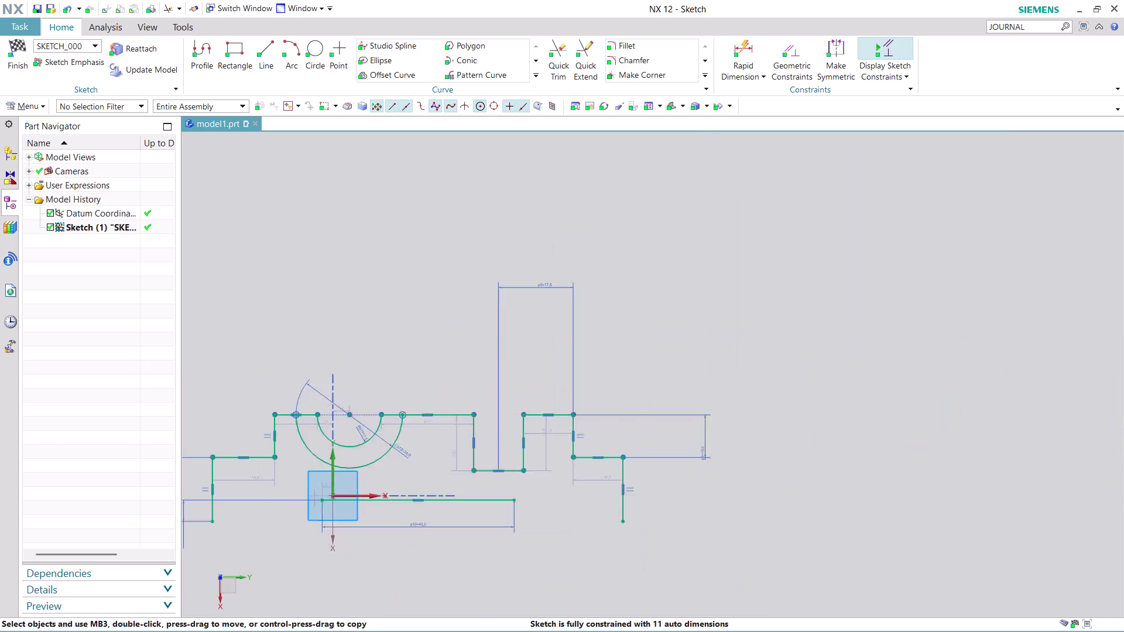
Select the sketch origin, top edge Line12 and the vertical sketch axis.
scroll(down, 3)
scroll(up, 3)
scroll(down, 3)
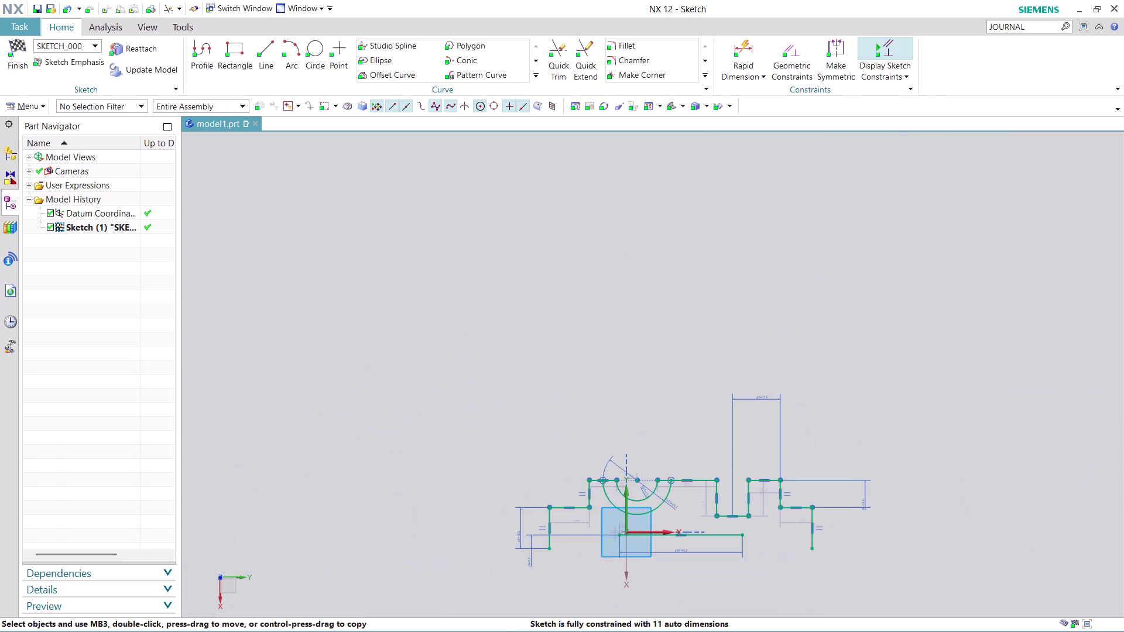
scroll(up, 3)
scroll(up, 3)
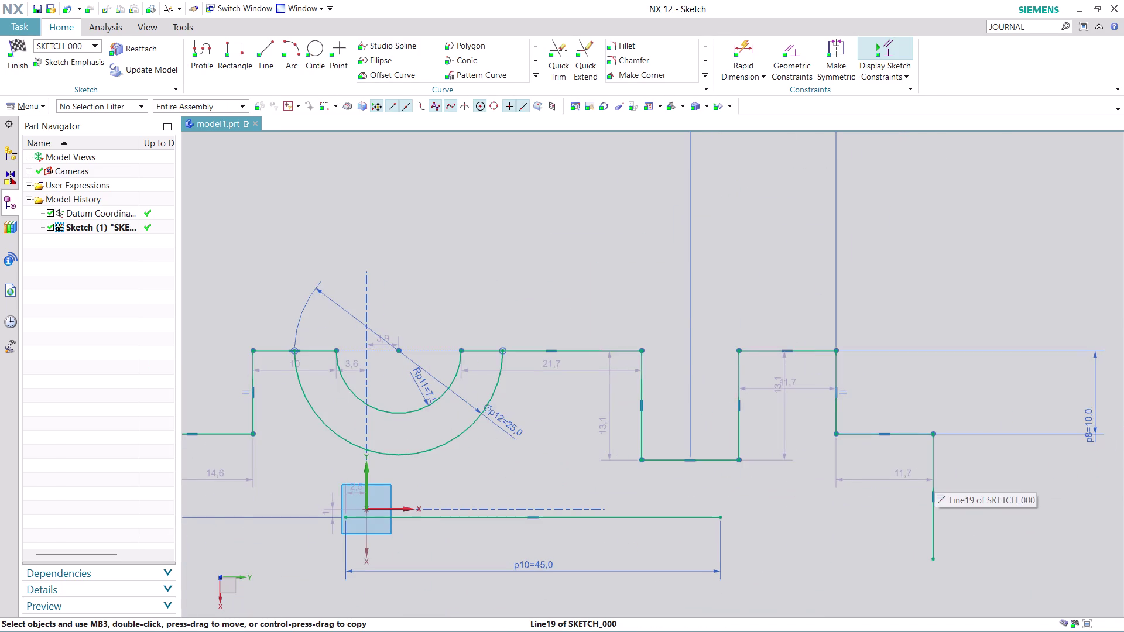
scroll(up, 3)
scroll(down, 3)
scroll(up, 3)
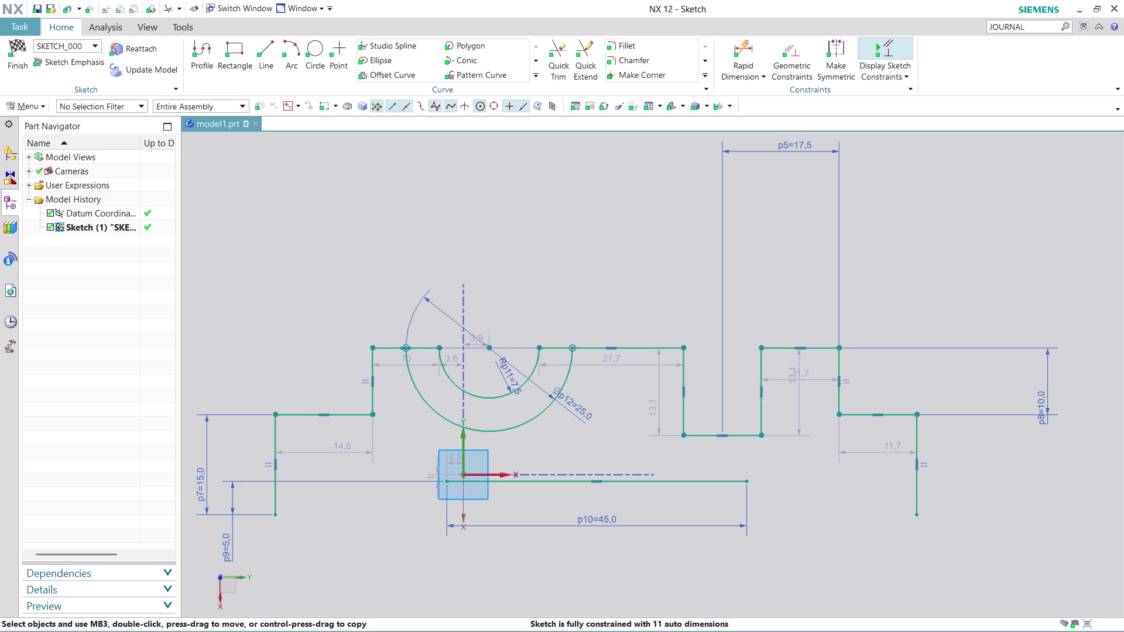
scroll(down, 3)
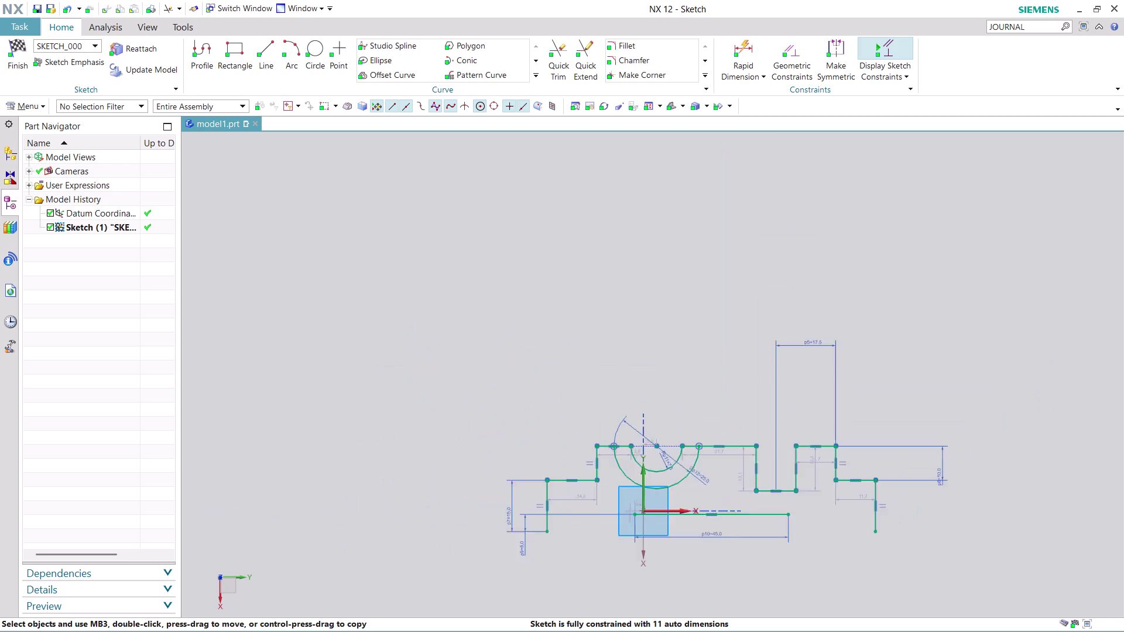
scroll(down, 3)
scroll(up, 3)
scroll(up, 3)
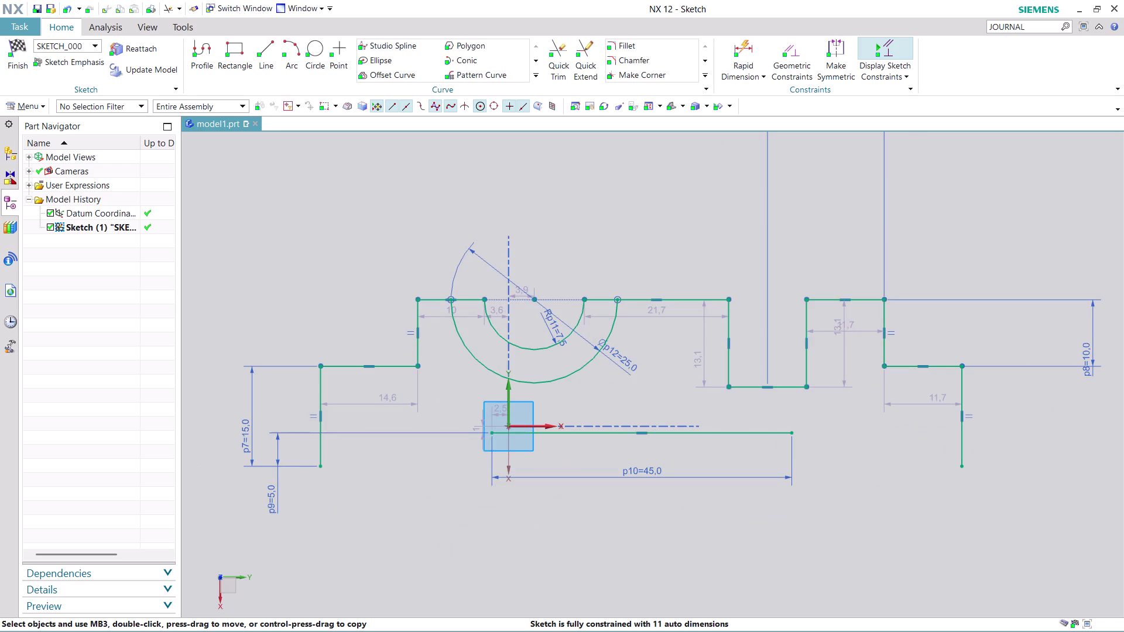
click(508, 425)
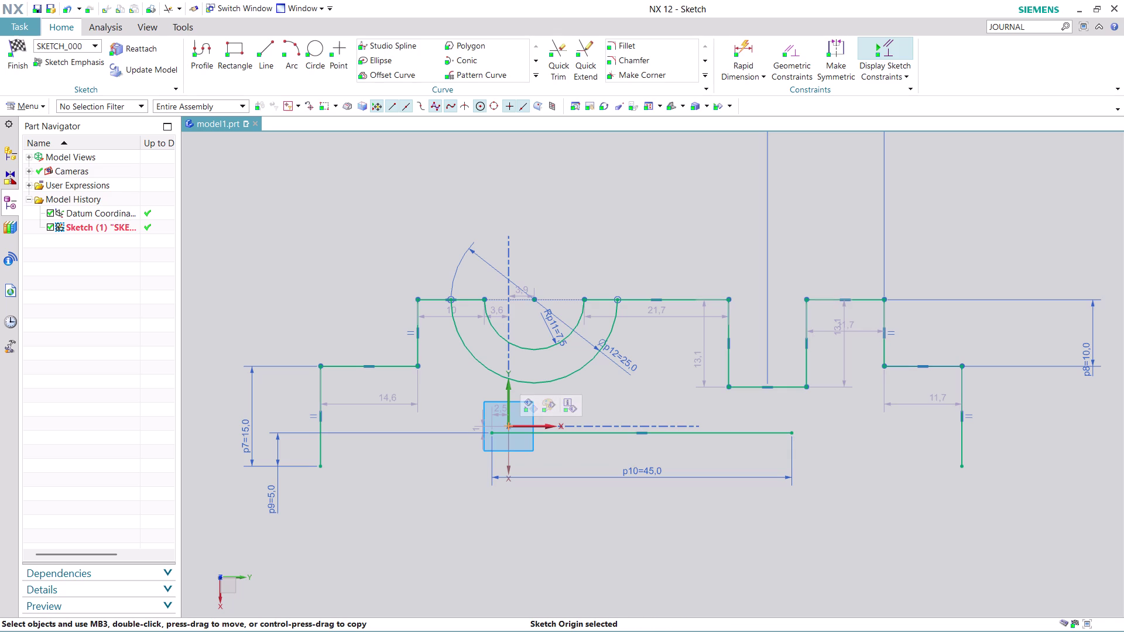
click(699, 300)
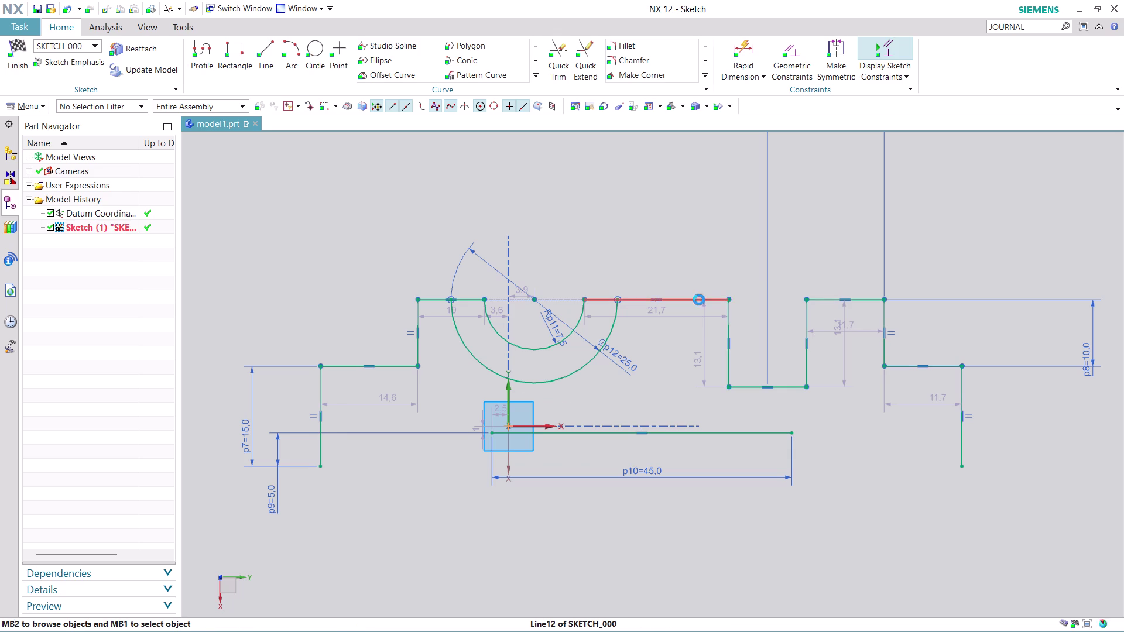
click(681, 235)
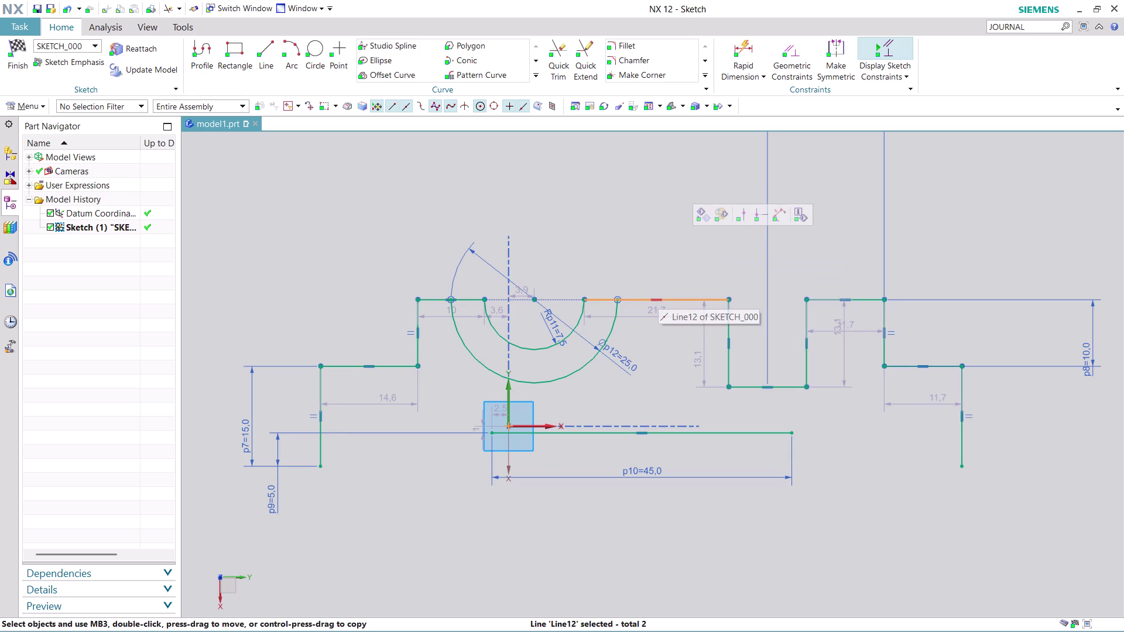
click(508, 426)
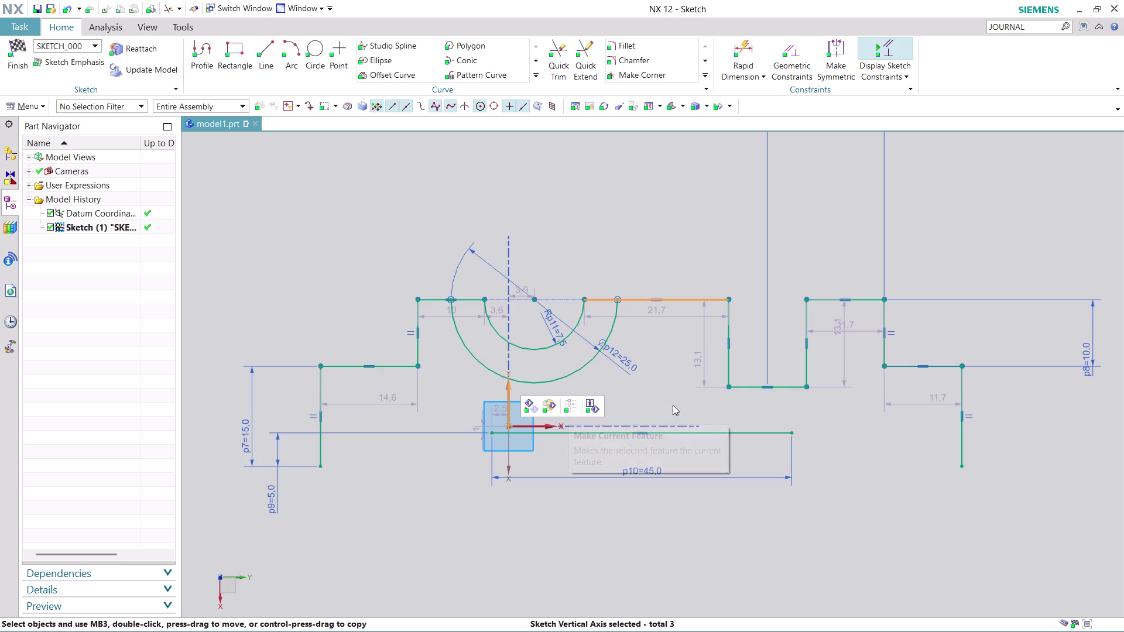
Review constraint options for the picked curves, then deselect them all.
click(693, 400)
click(682, 398)
click(682, 397)
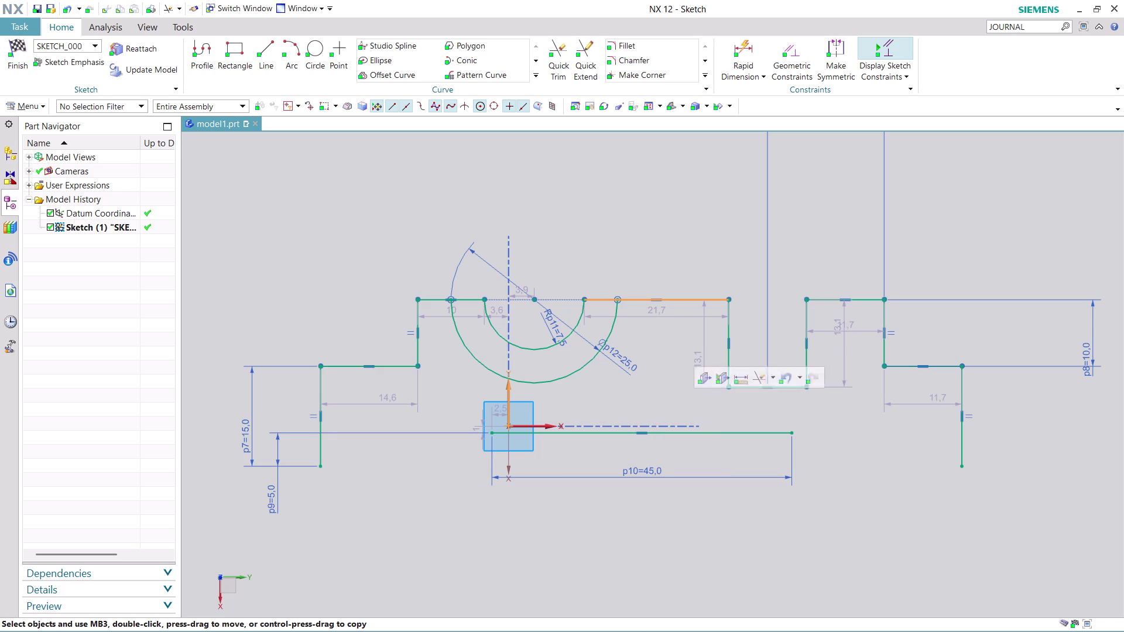
click(692, 234)
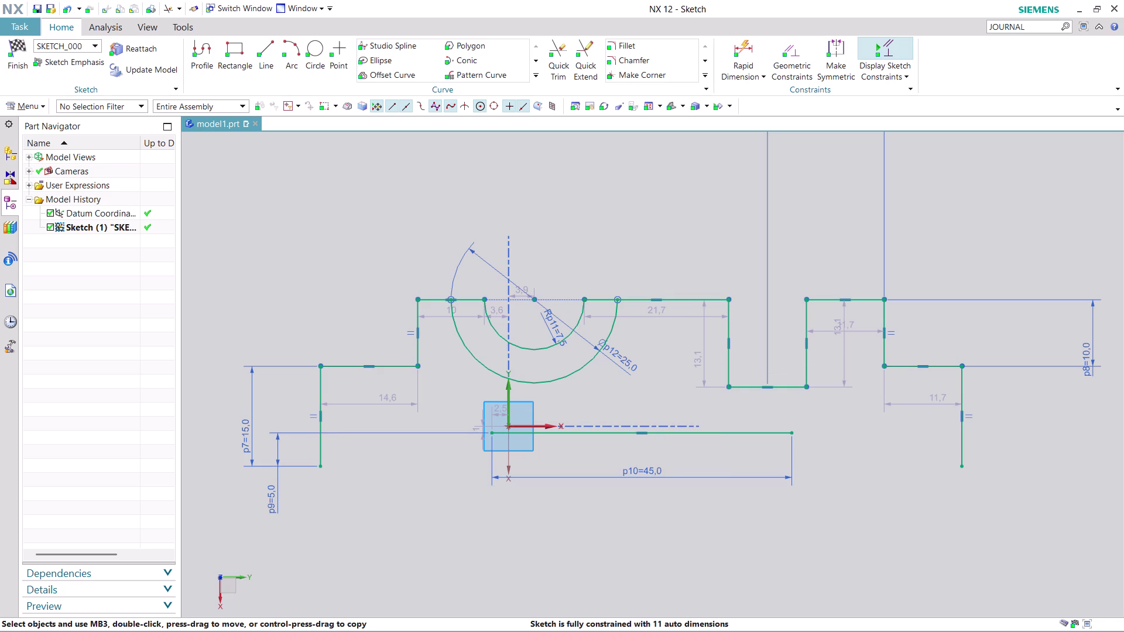
Constrain the top line right of the arcs relative to the sketch origin.
scroll(up, 3)
scroll(down, 3)
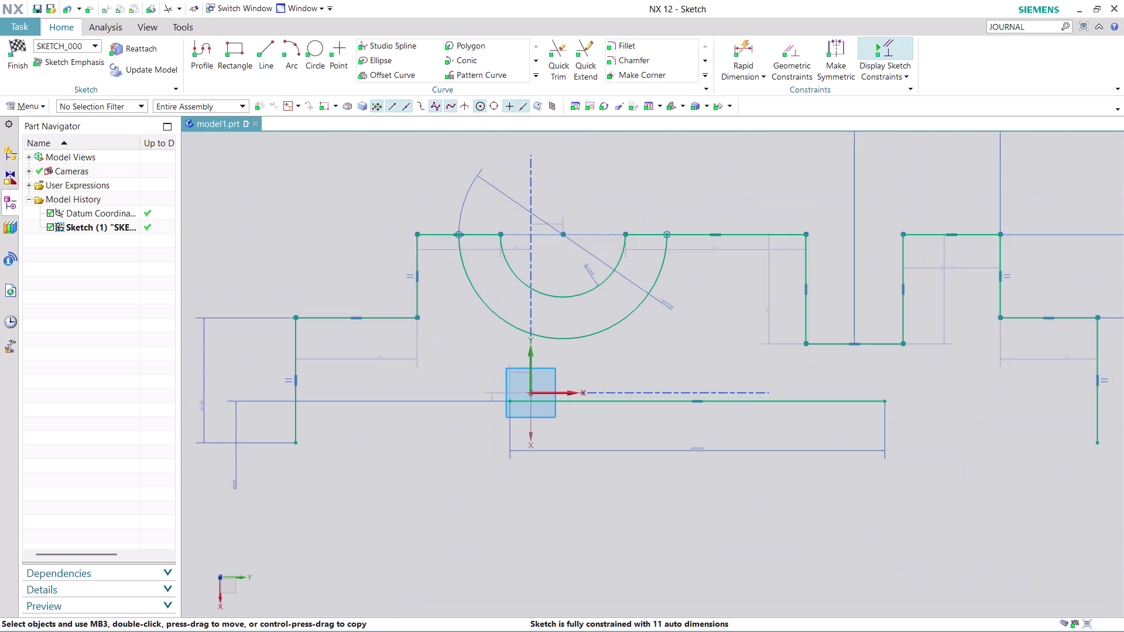
middle_drag(698, 329, 660, 384)
click(710, 288)
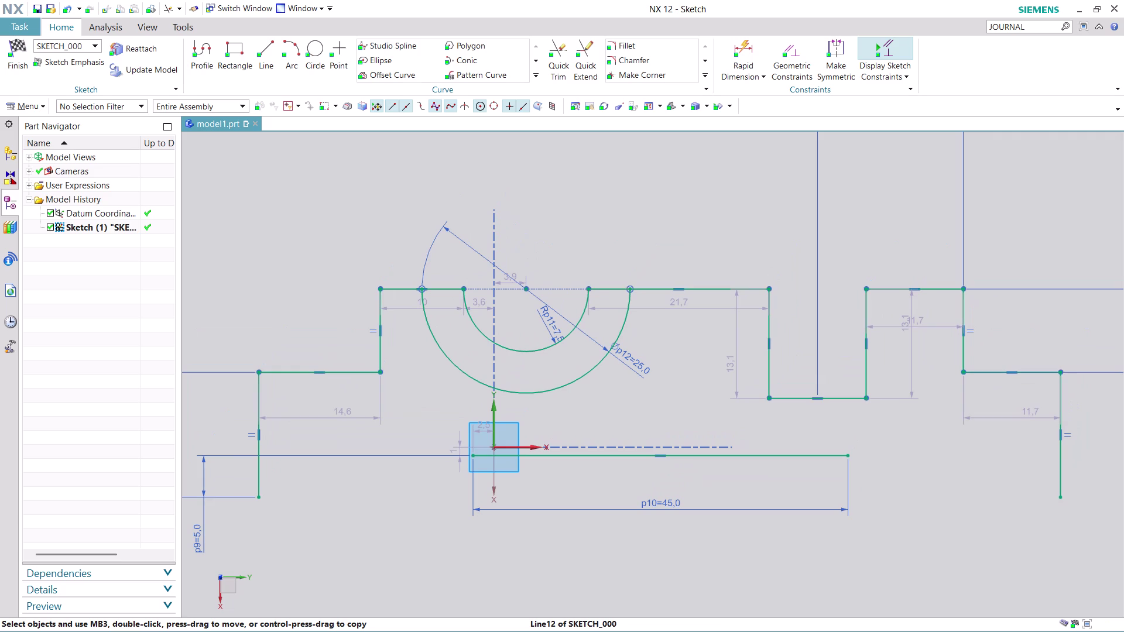
click(496, 447)
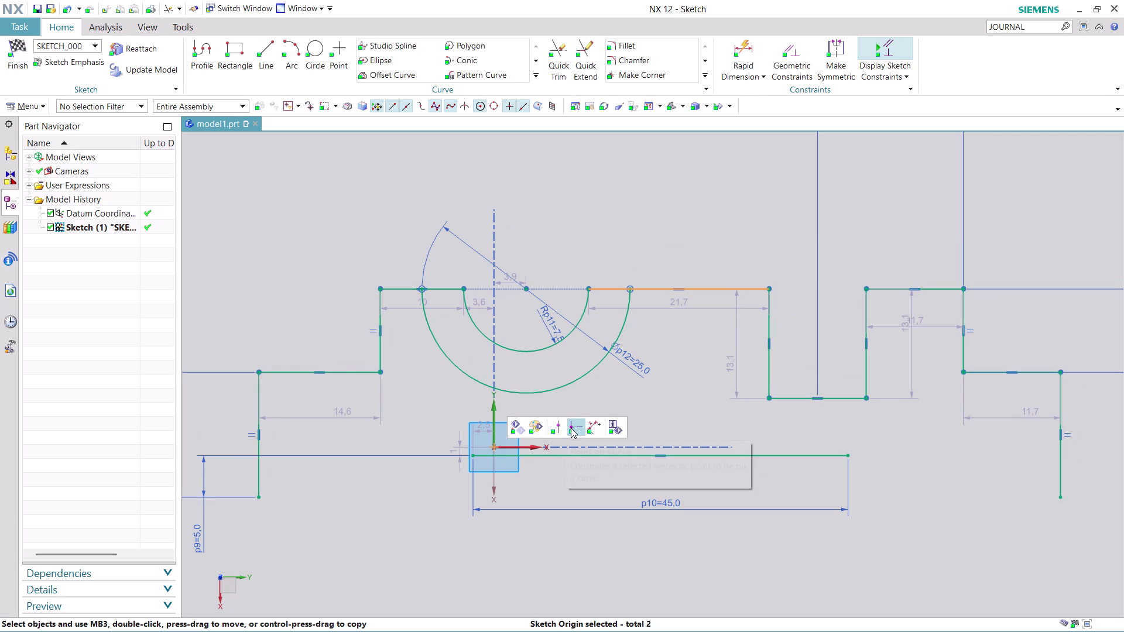
click(571, 428)
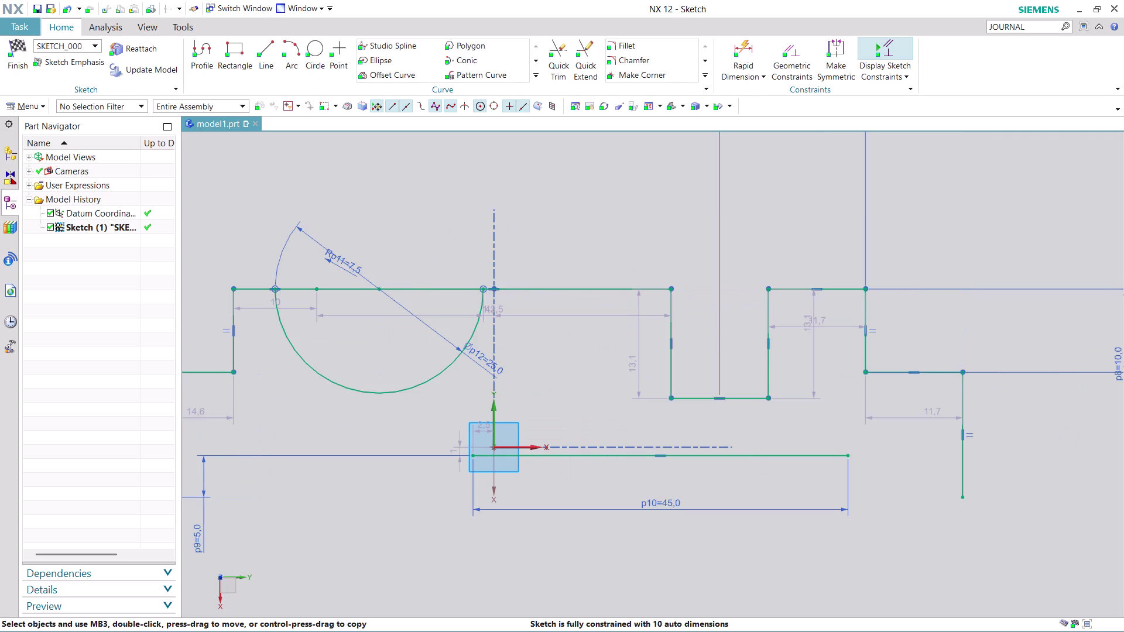
Undo the origin constraint and zoom around to check the restored sketch.
scroll(down, 3)
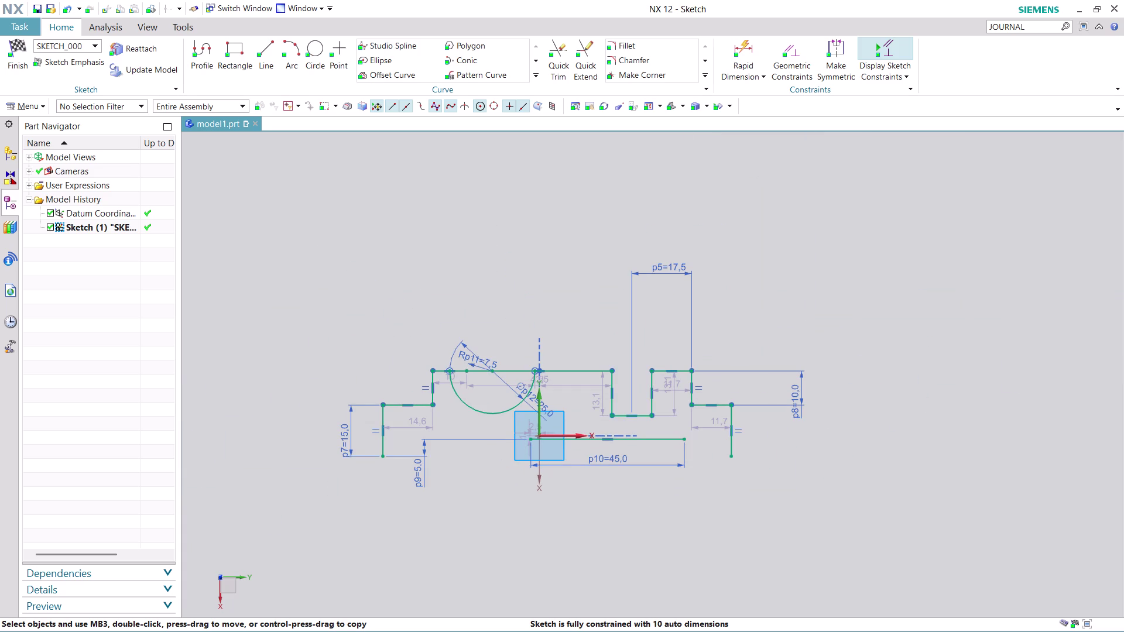
key(ctrl+z)
scroll(down, 3)
scroll(up, 3)
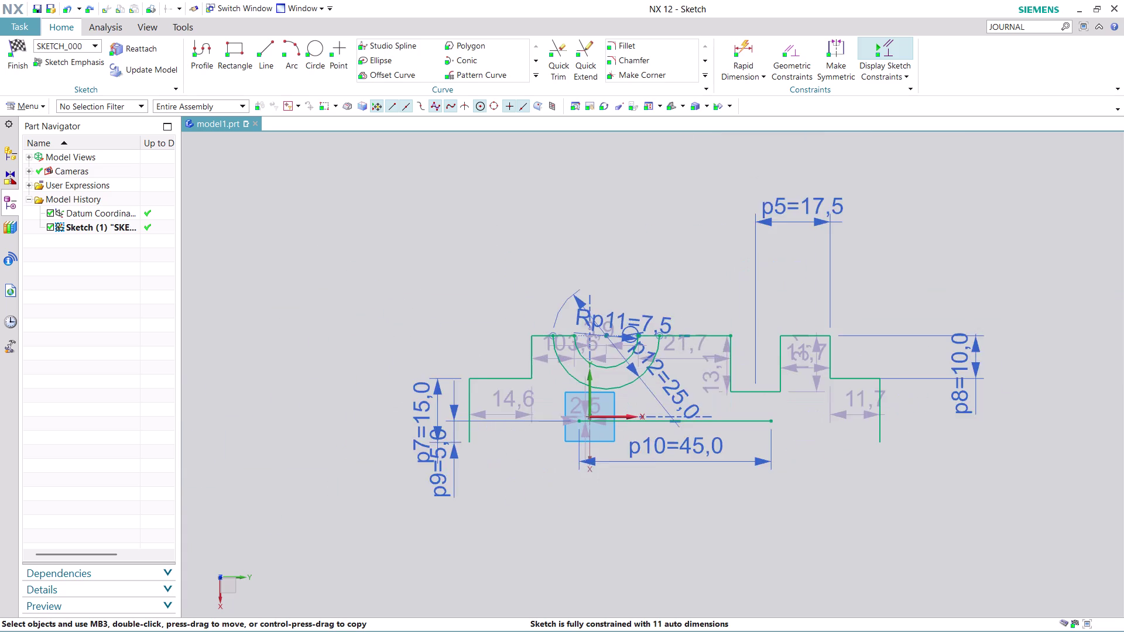
scroll(up, 3)
scroll(down, 3)
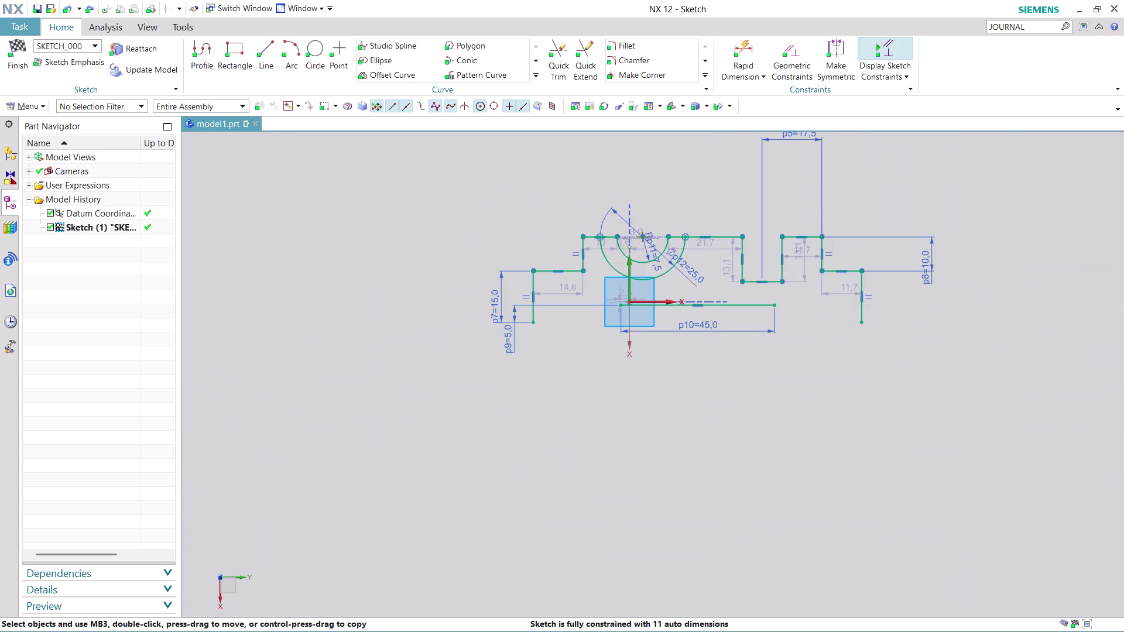
scroll(up, 3)
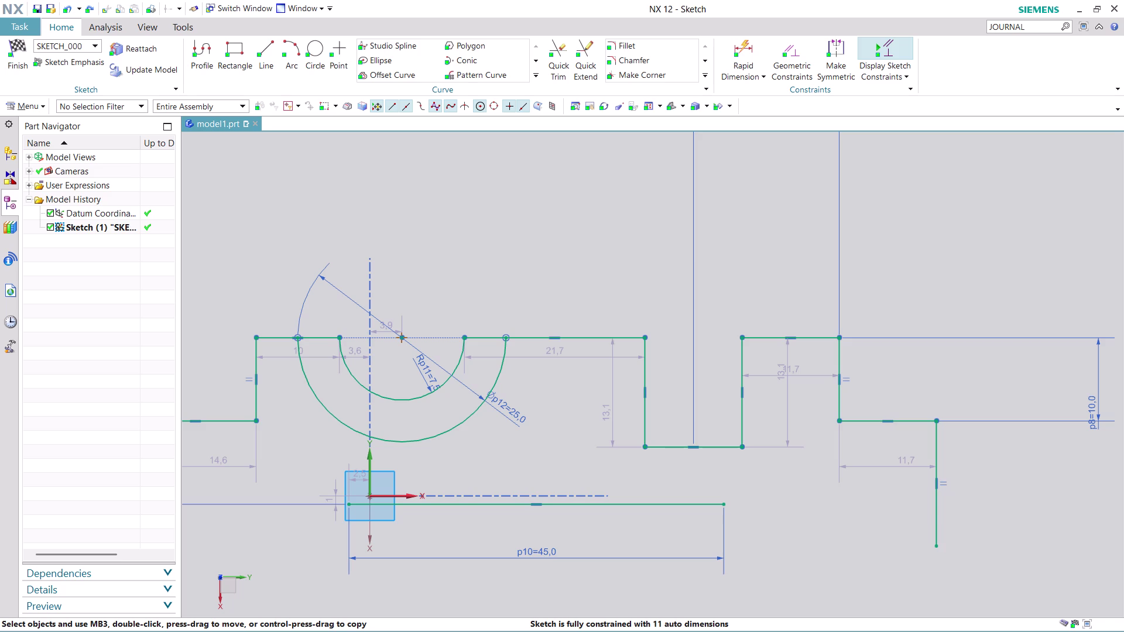
scroll(down, 3)
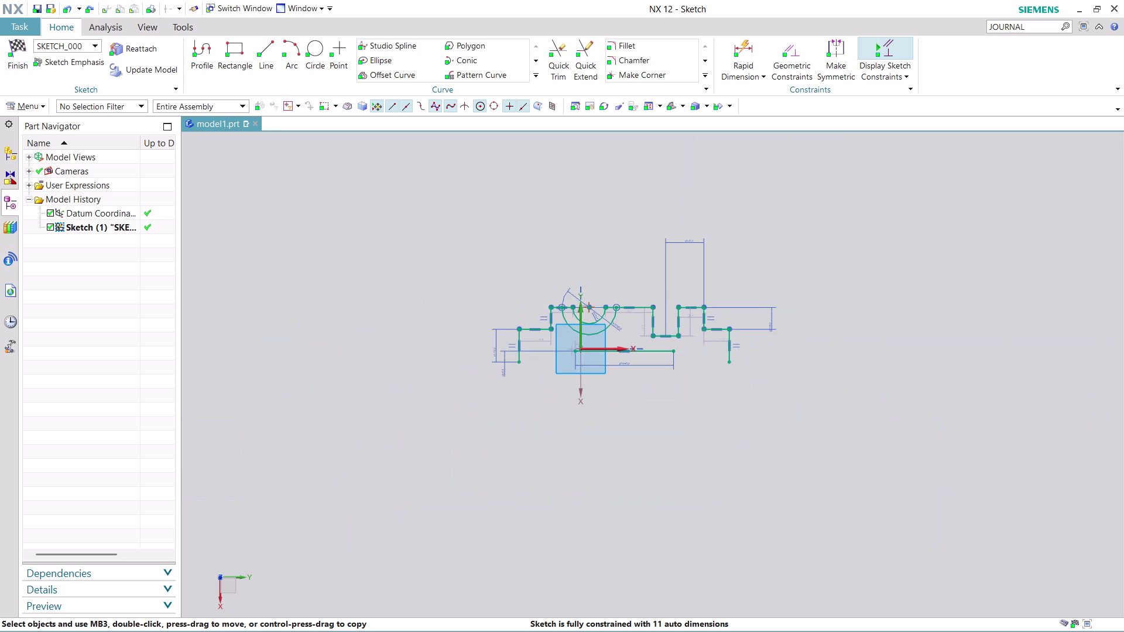
scroll(down, 3)
scroll(up, 3)
scroll(up, 3)
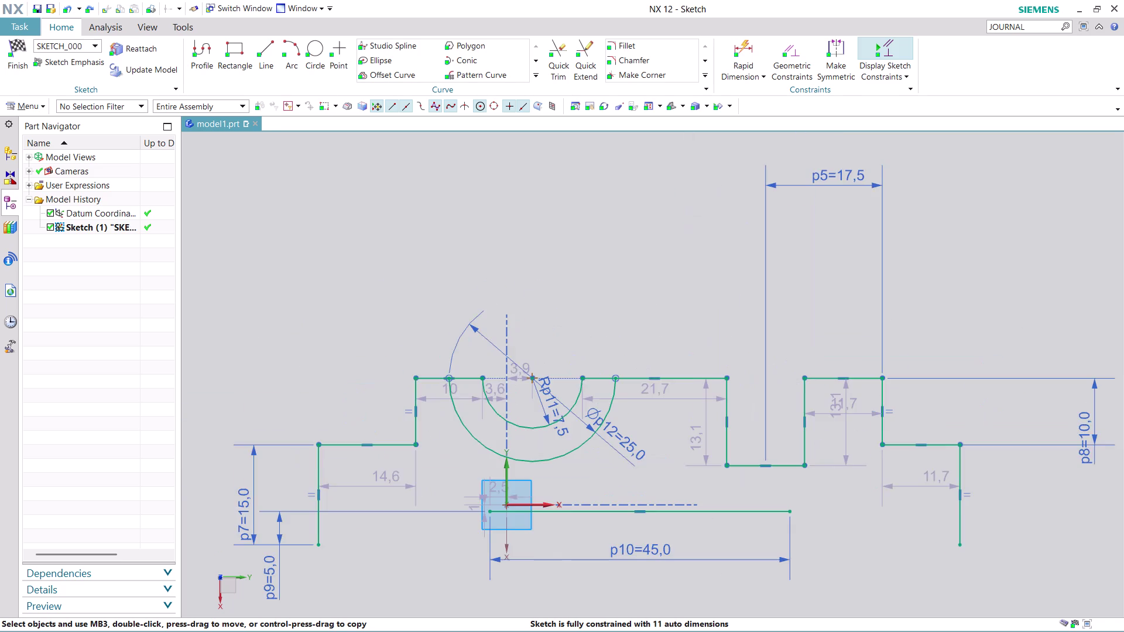
scroll(up, 3)
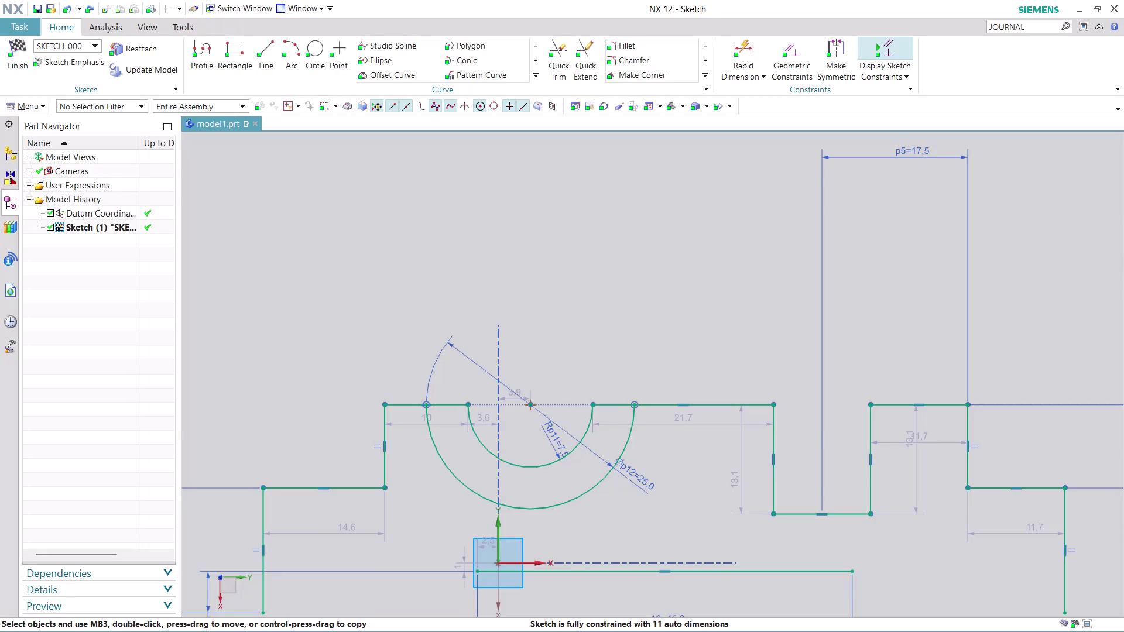
scroll(down, 3)
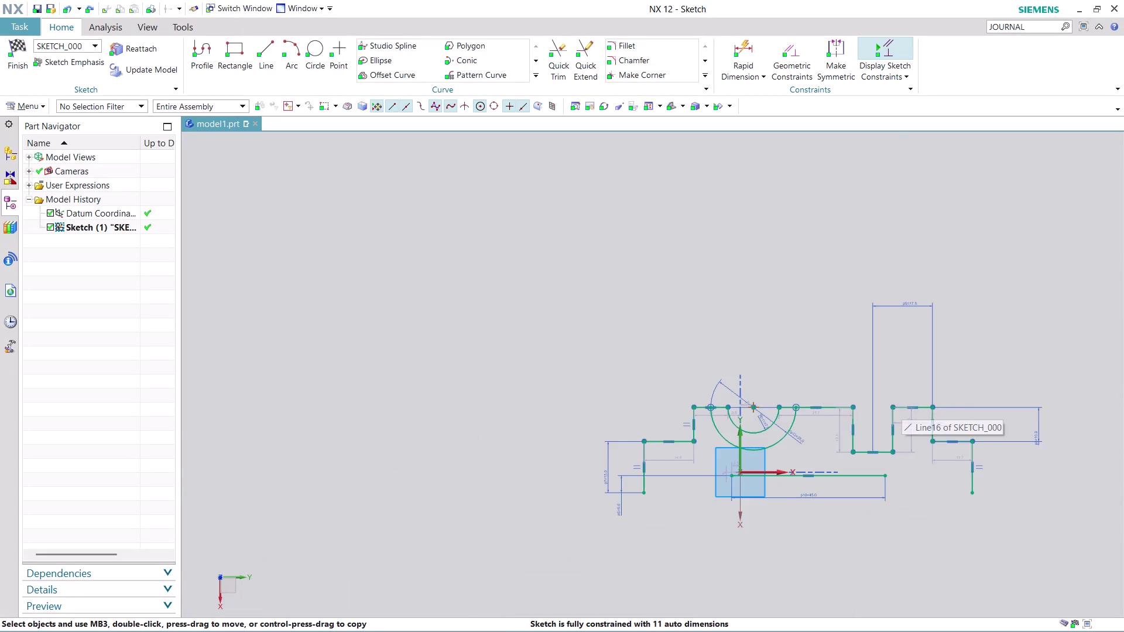
scroll(up, 3)
scroll(up, 3)
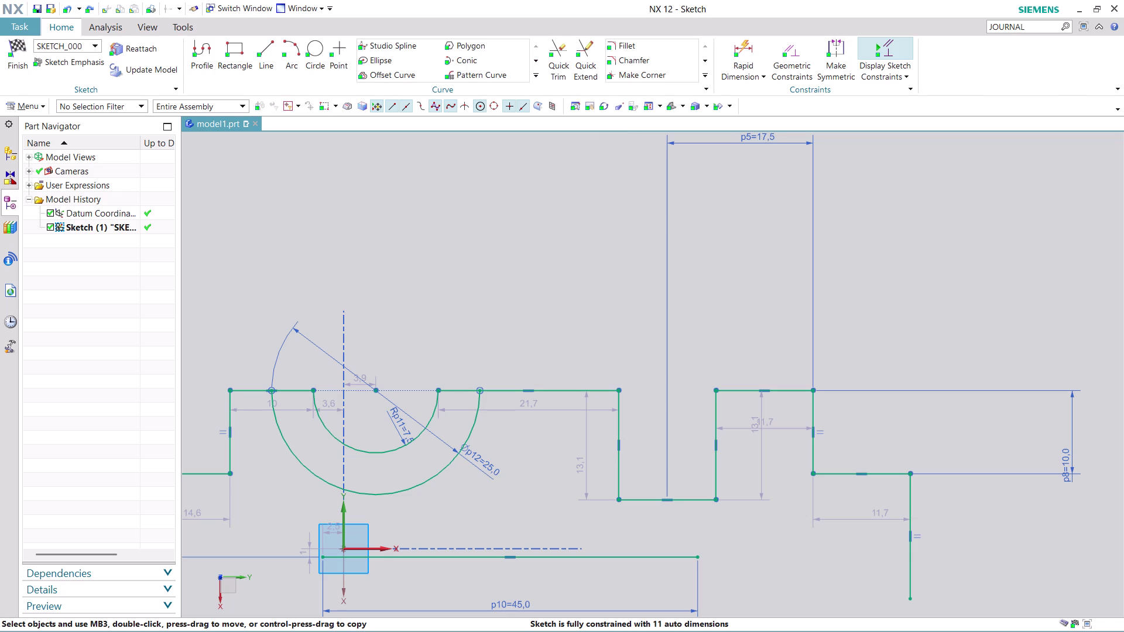
scroll(down, 3)
scroll(up, 3)
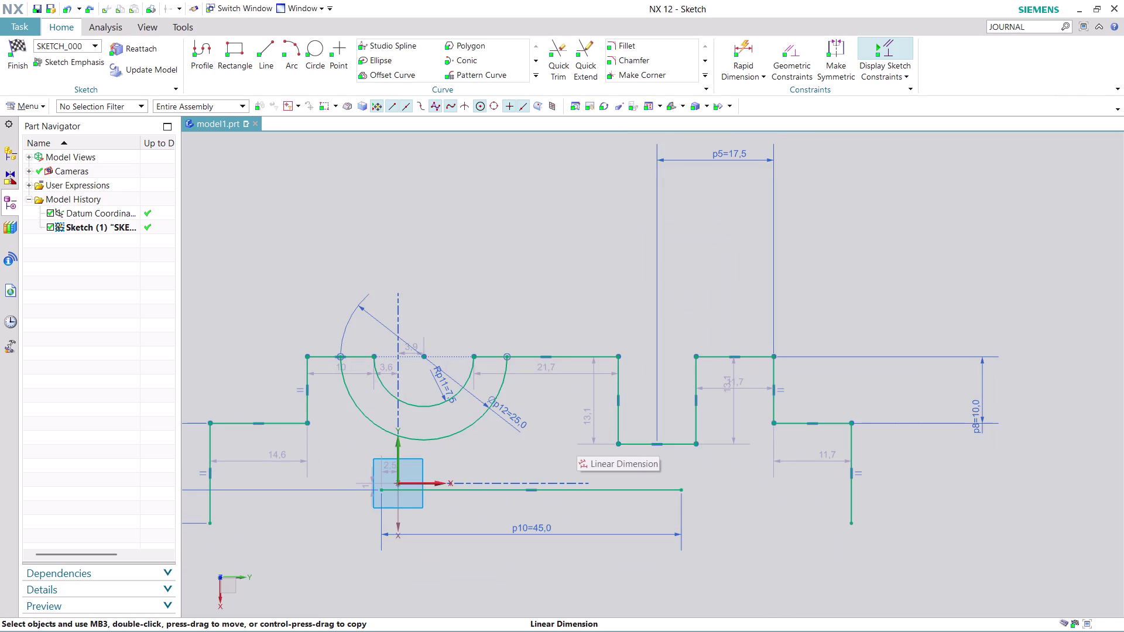
drag(580, 358, 546, 357)
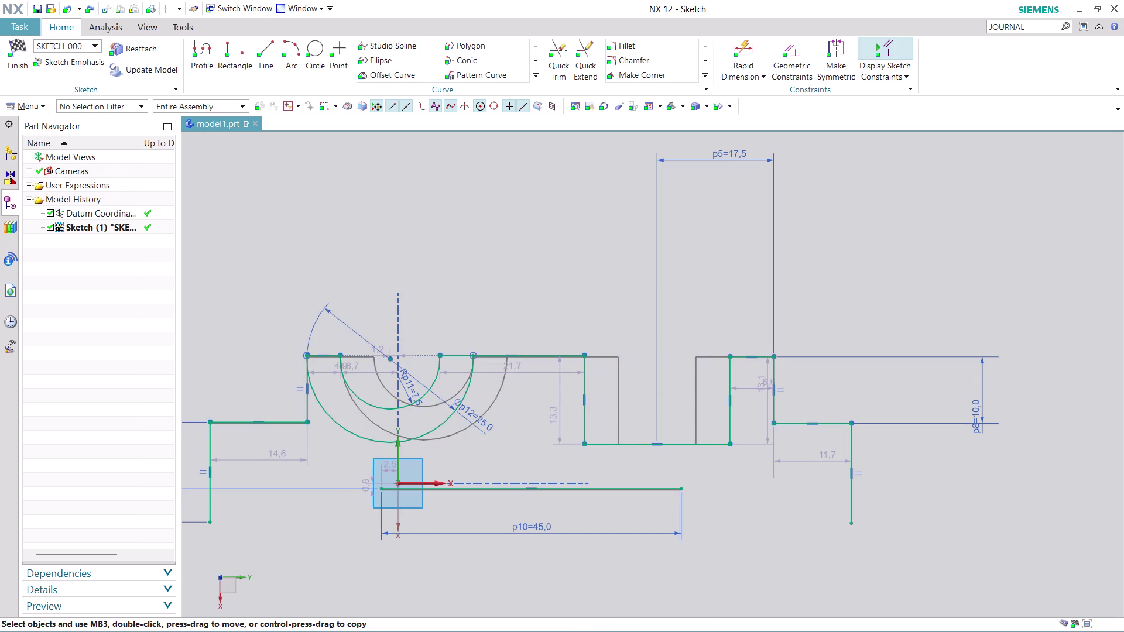
drag(546, 357, 580, 366)
key(ctrl+z)
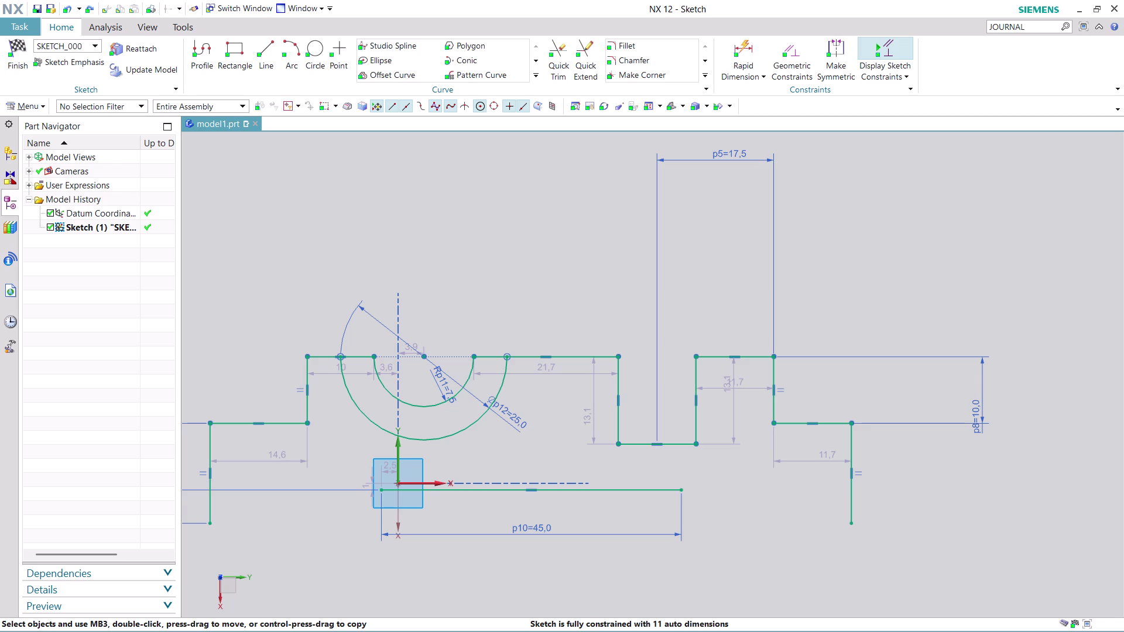
click(264, 46)
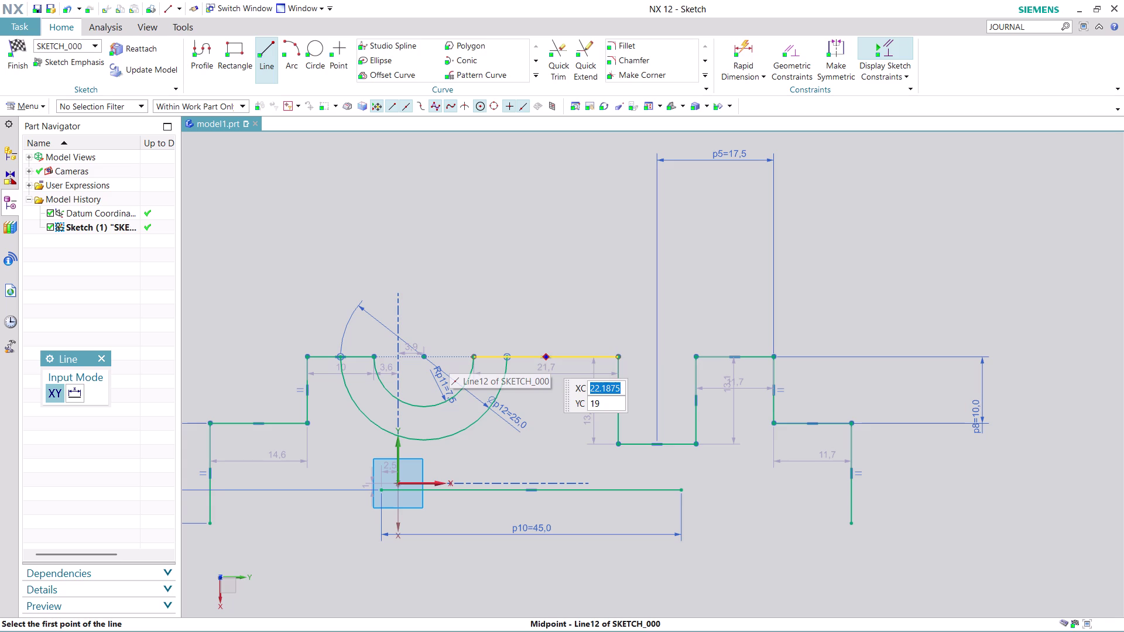
Draw a 61.5-long vertical line down from the top line's midpoint.
click(544, 187)
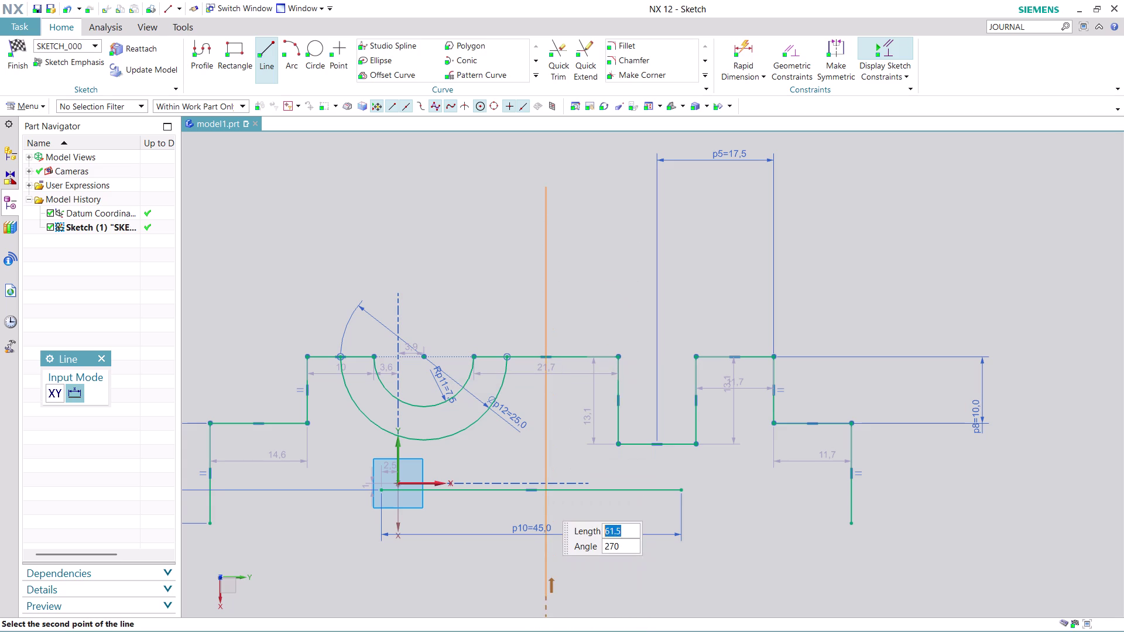
click(543, 596)
key(grave)
key(Escape)
key(Escape)
key(Escape)
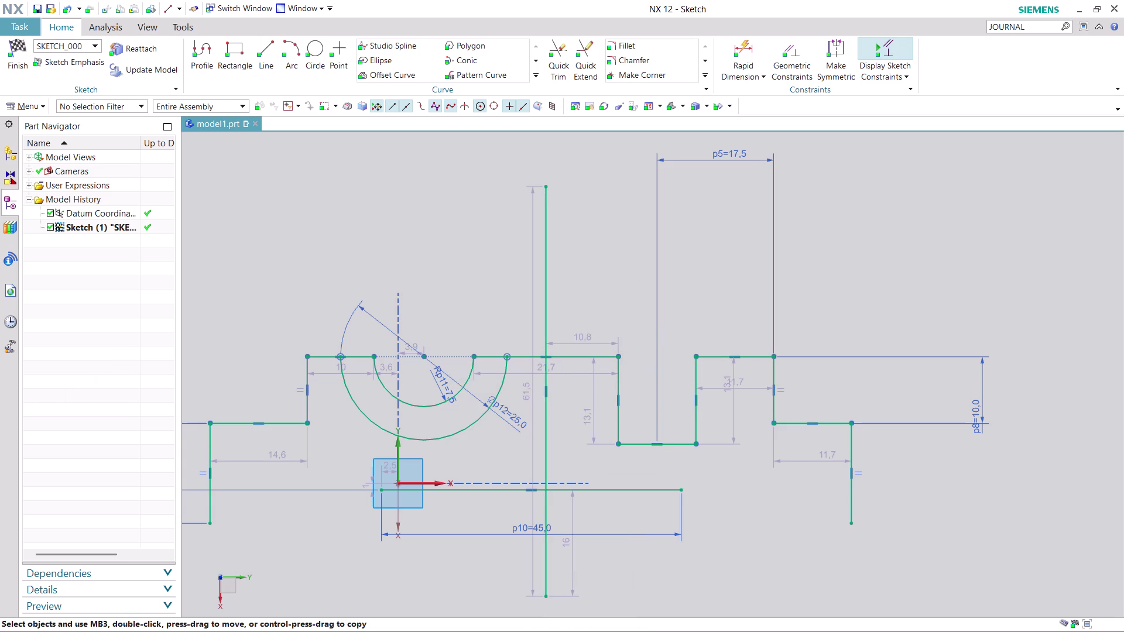
Convert the vertical line into a reference centreline.
right_click(542, 271)
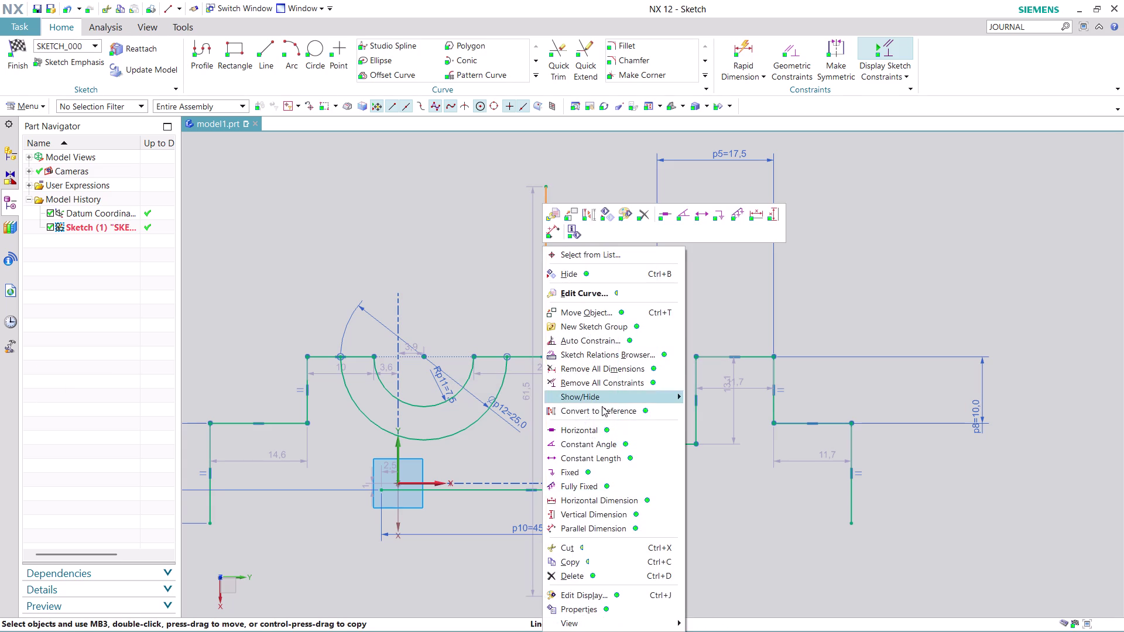
click(617, 411)
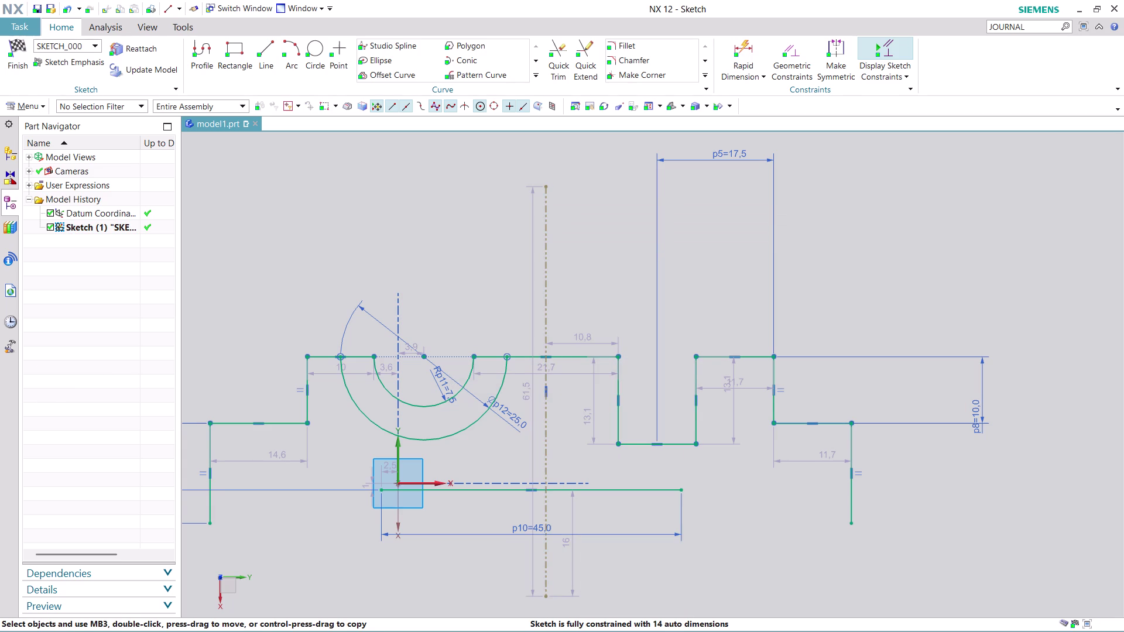
click(533, 77)
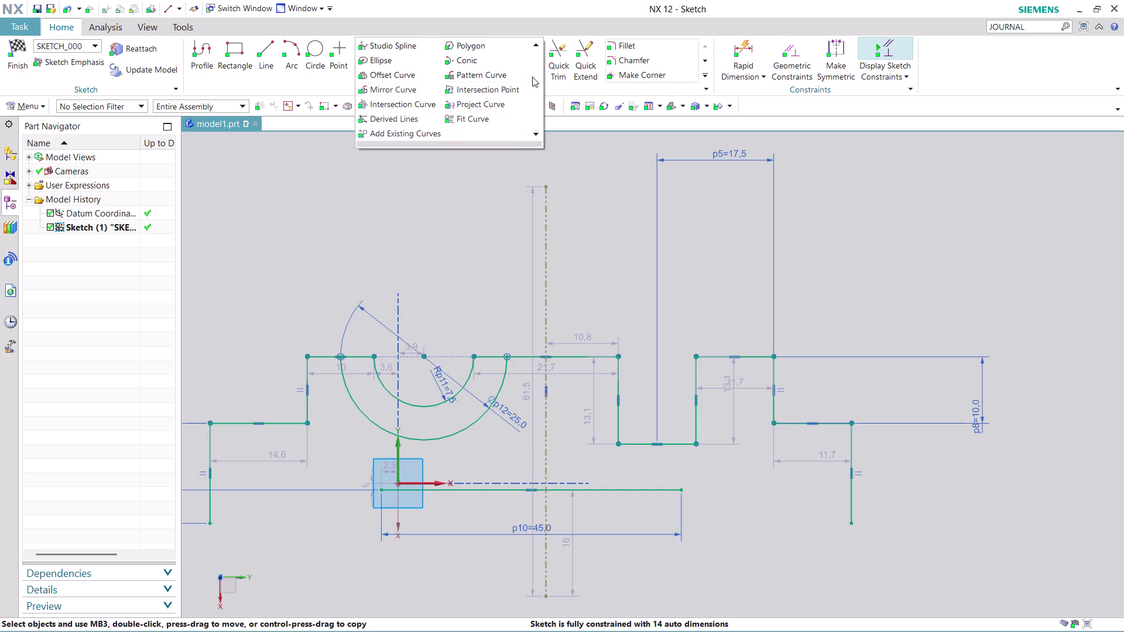
Mirror the larger and smaller notch arcs across the 61.5 reference centreline.
click(405, 87)
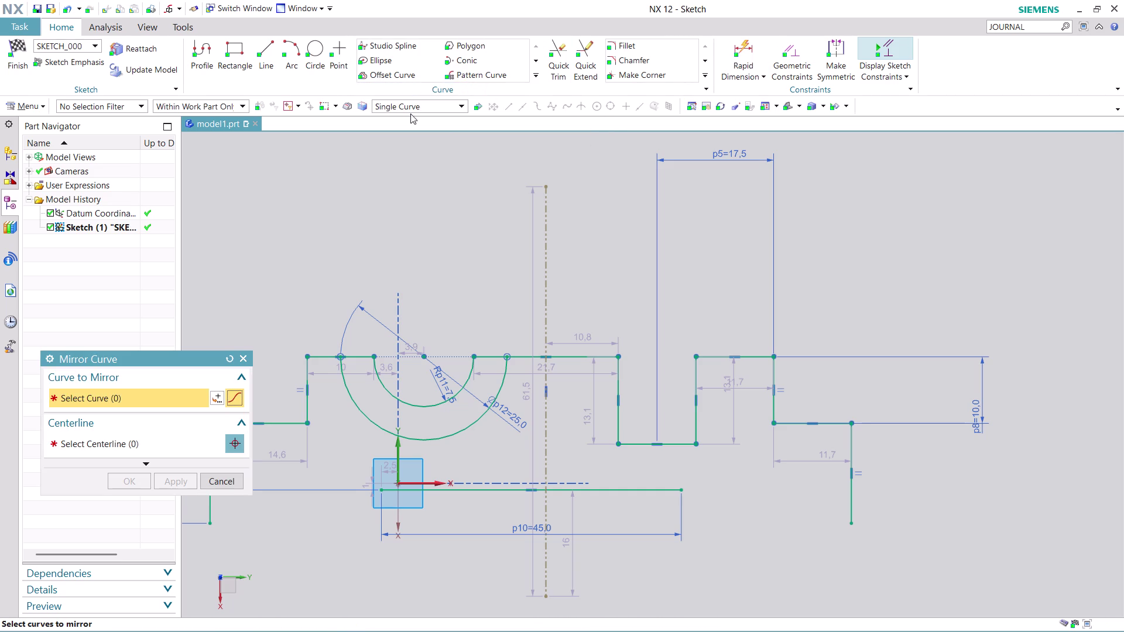
click(418, 405)
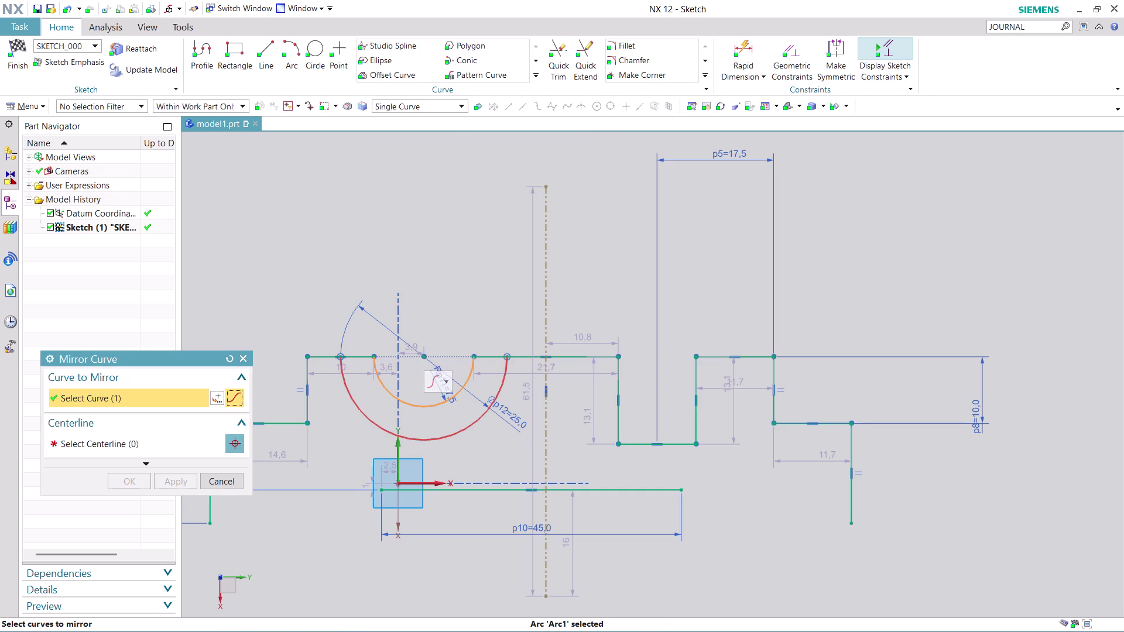
click(427, 435)
click(179, 443)
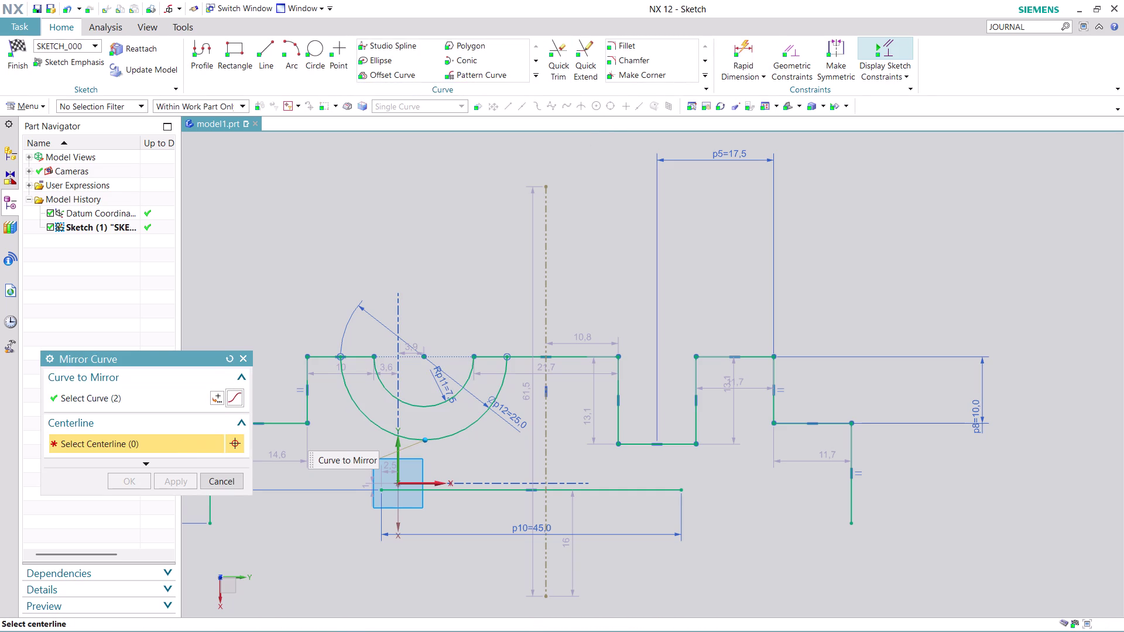
click(547, 254)
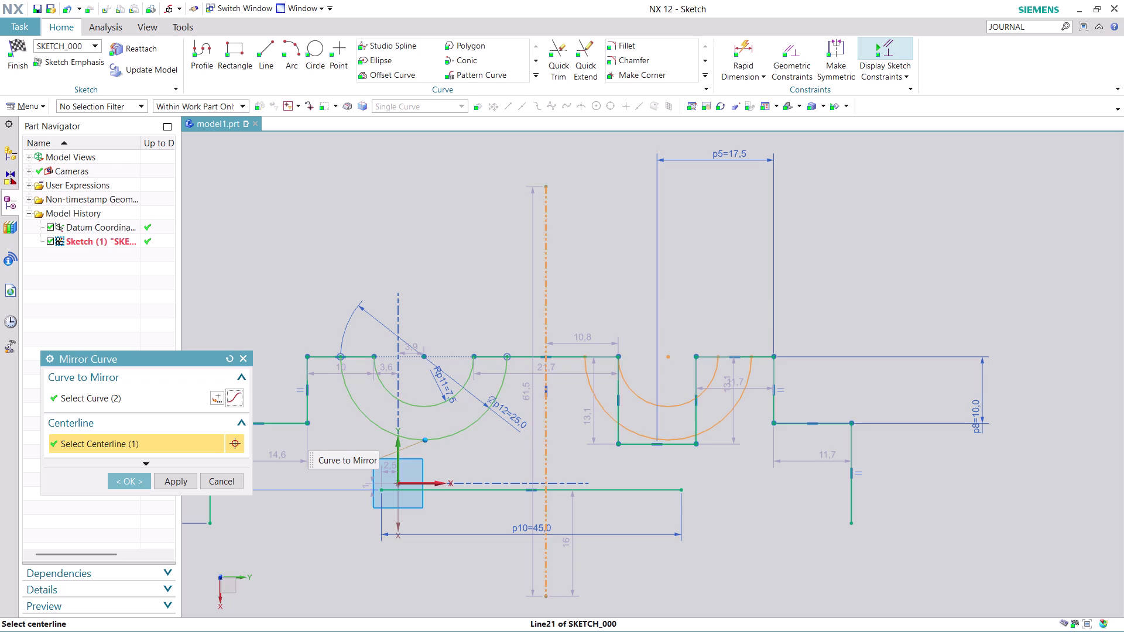
click(121, 479)
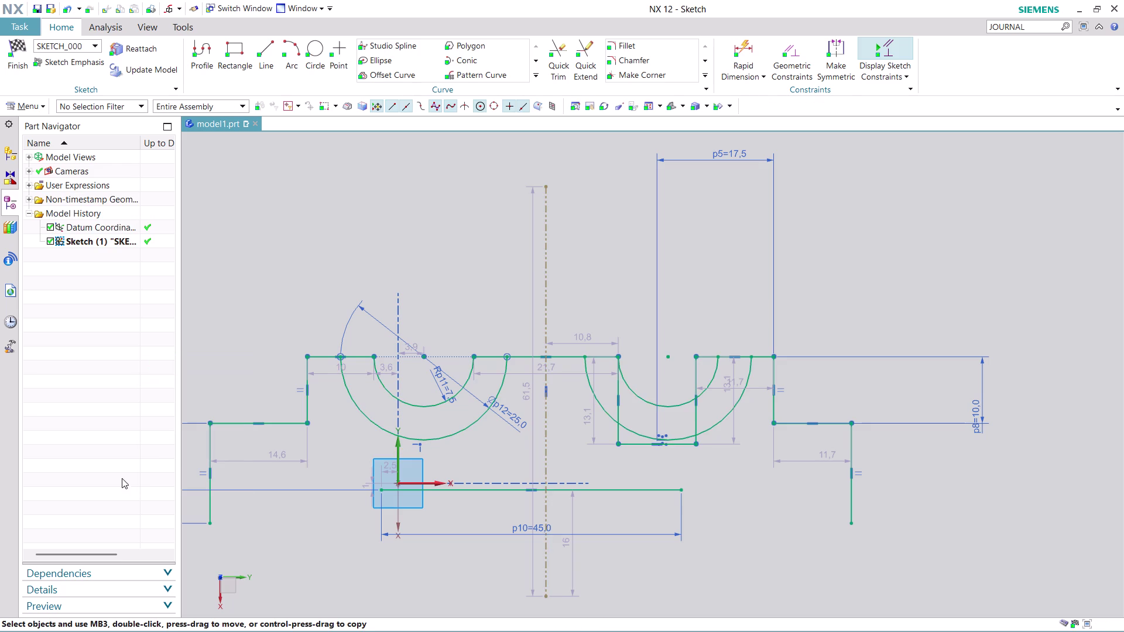
scroll(down, 3)
scroll(up, 3)
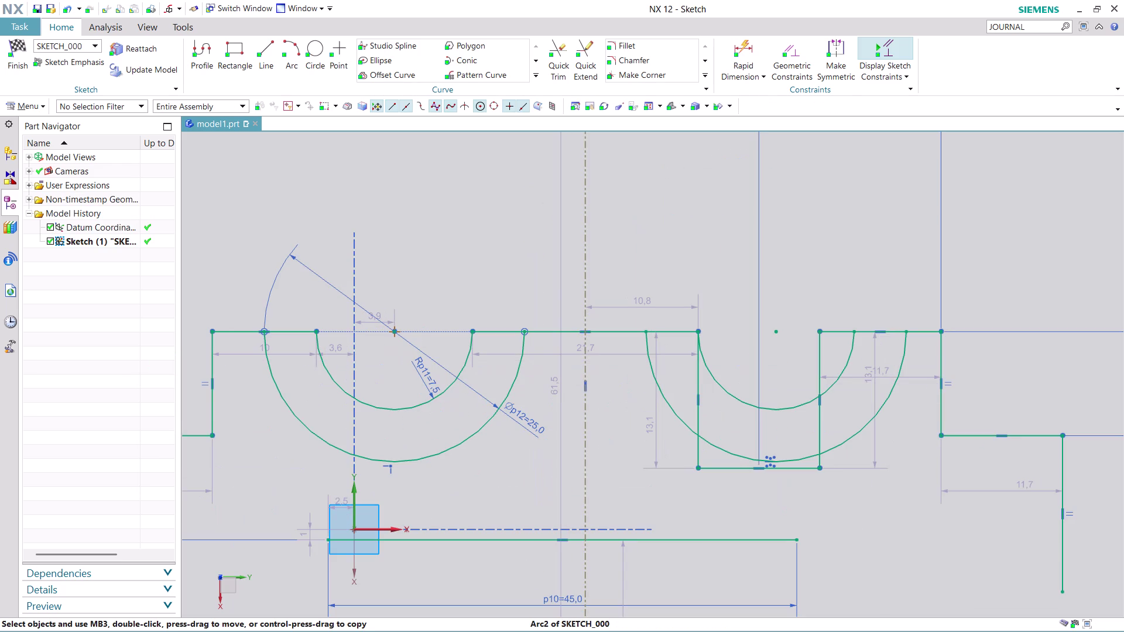
scroll(down, 3)
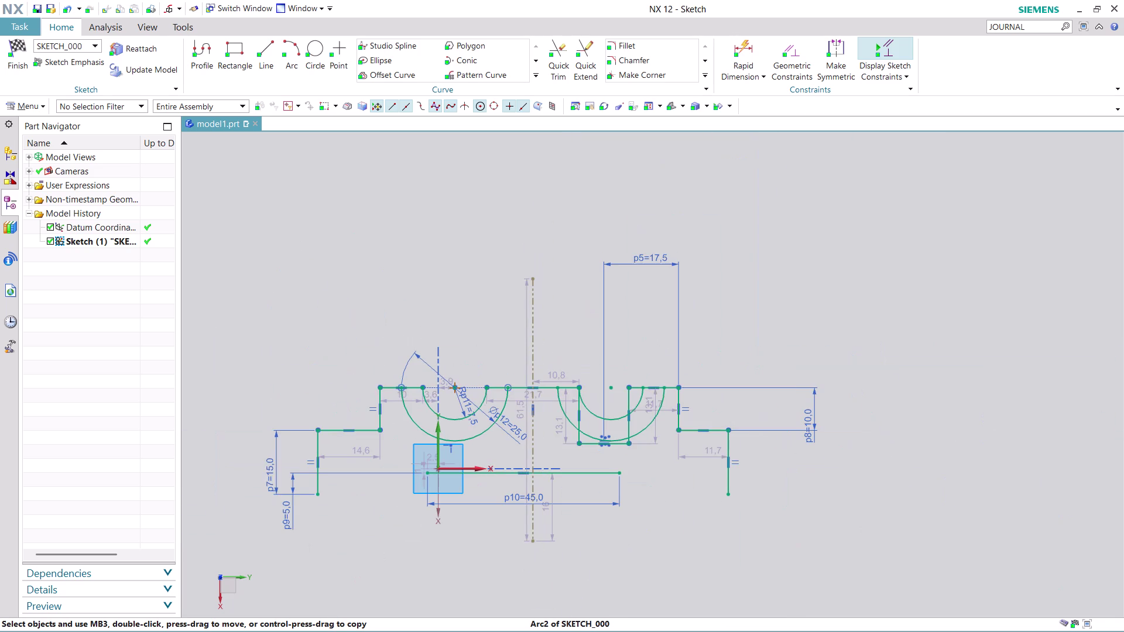
scroll(up, 3)
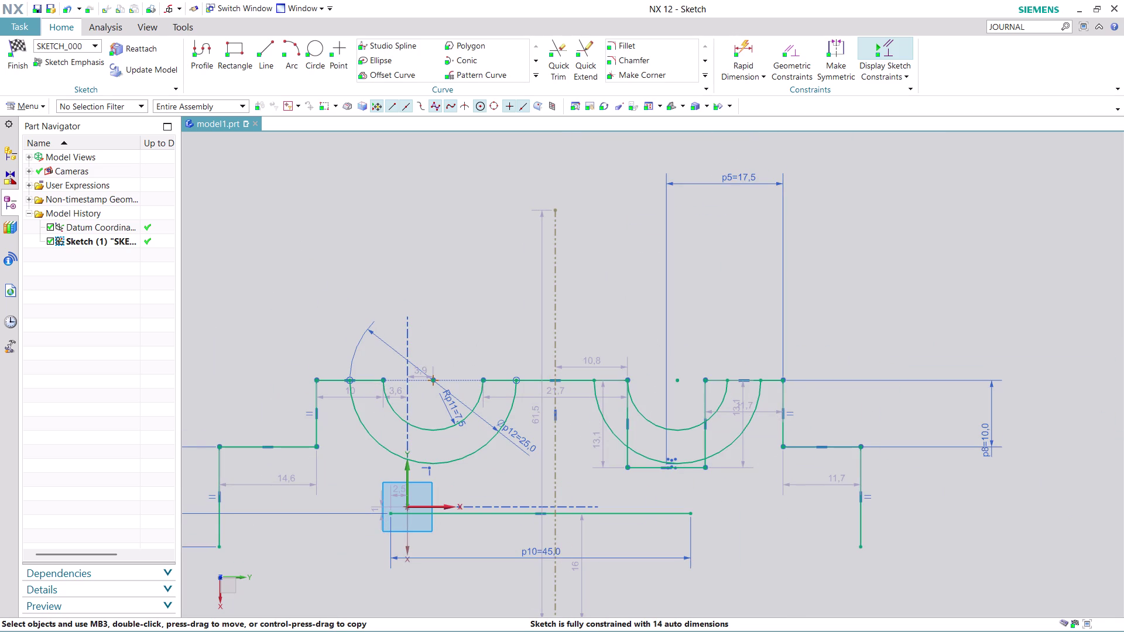
key(ctrl+z)
key(ctrl+z)
key(ctrl+z)
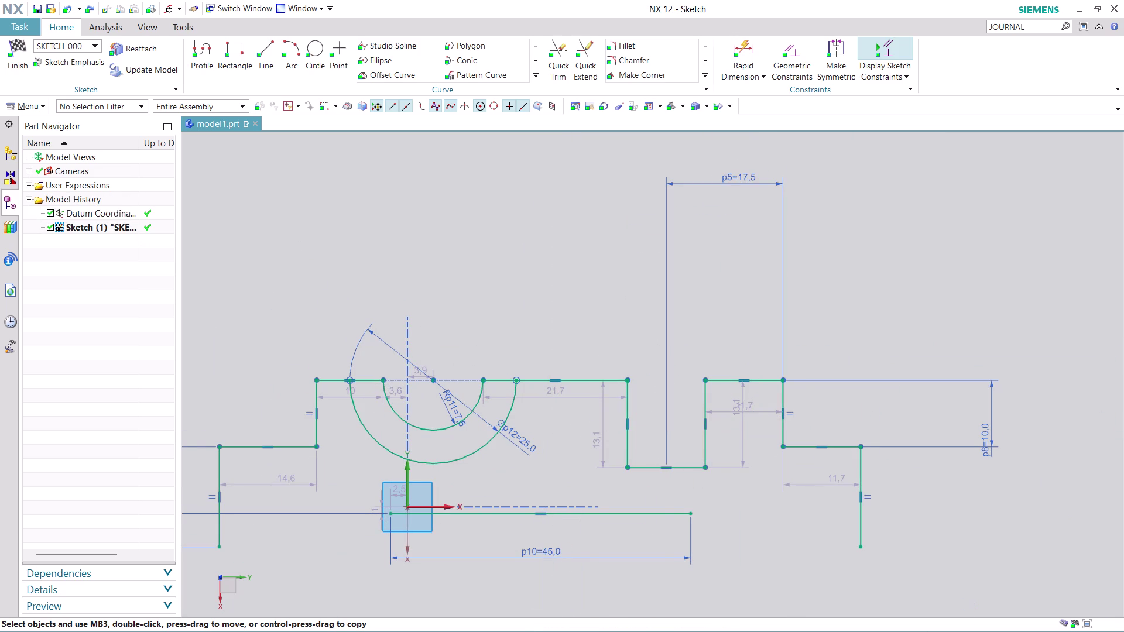
key(ctrl+z)
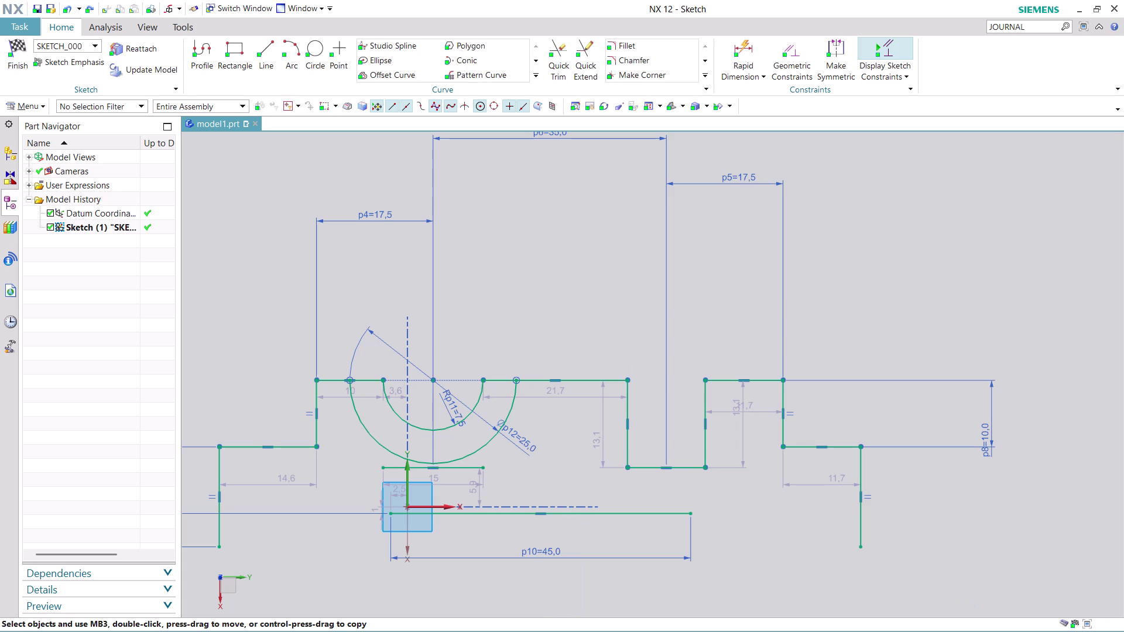
scroll(down, 3)
scroll(up, 3)
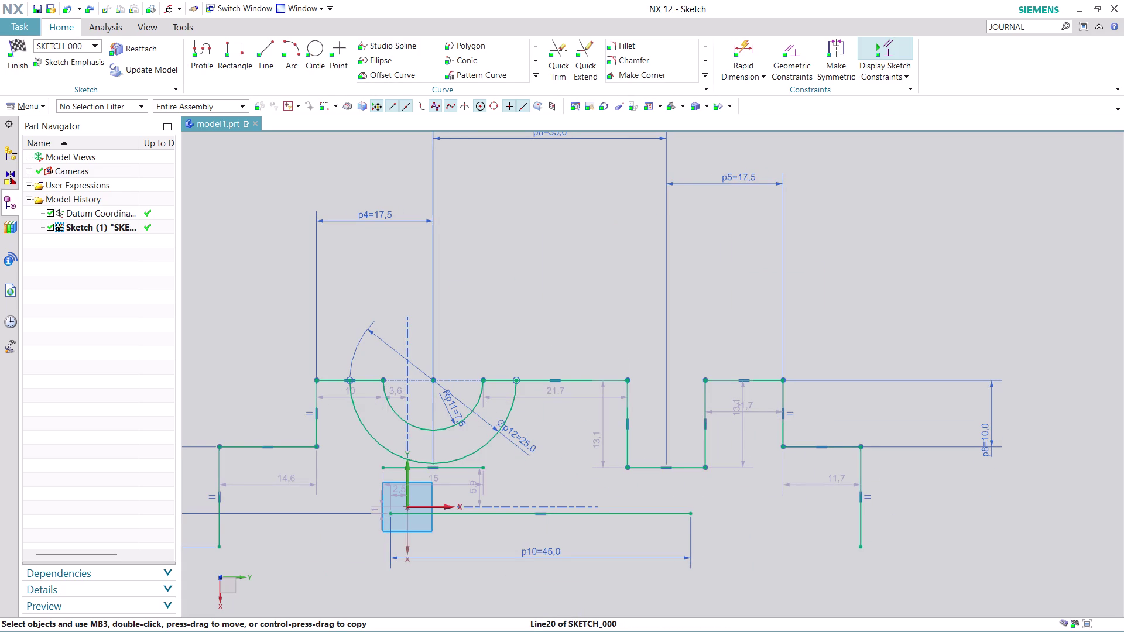
scroll(down, 3)
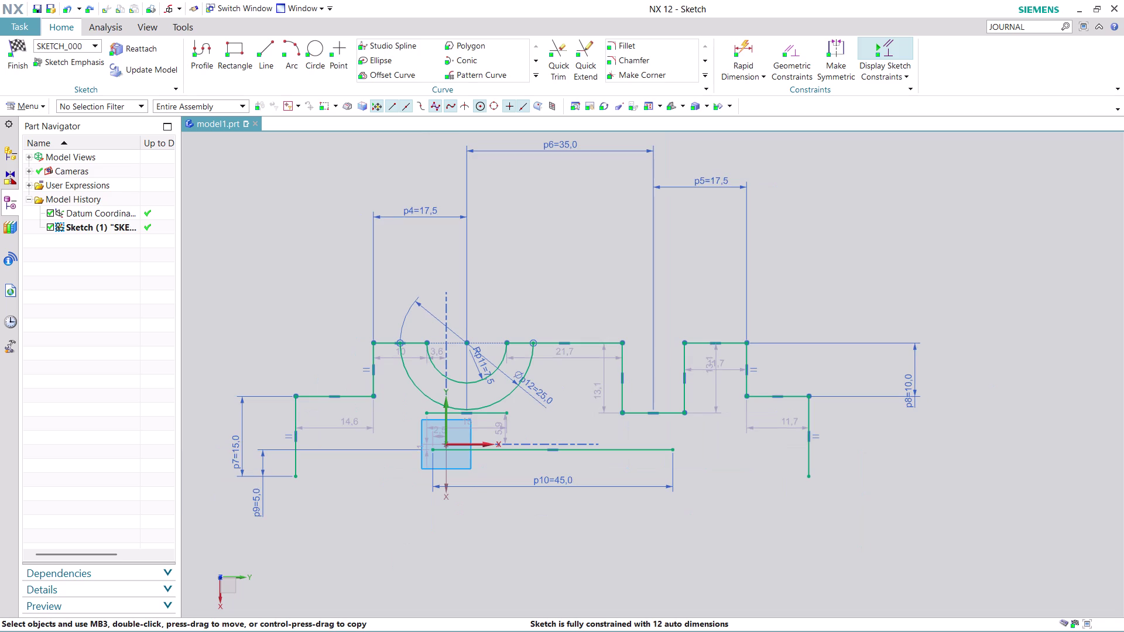
scroll(up, 3)
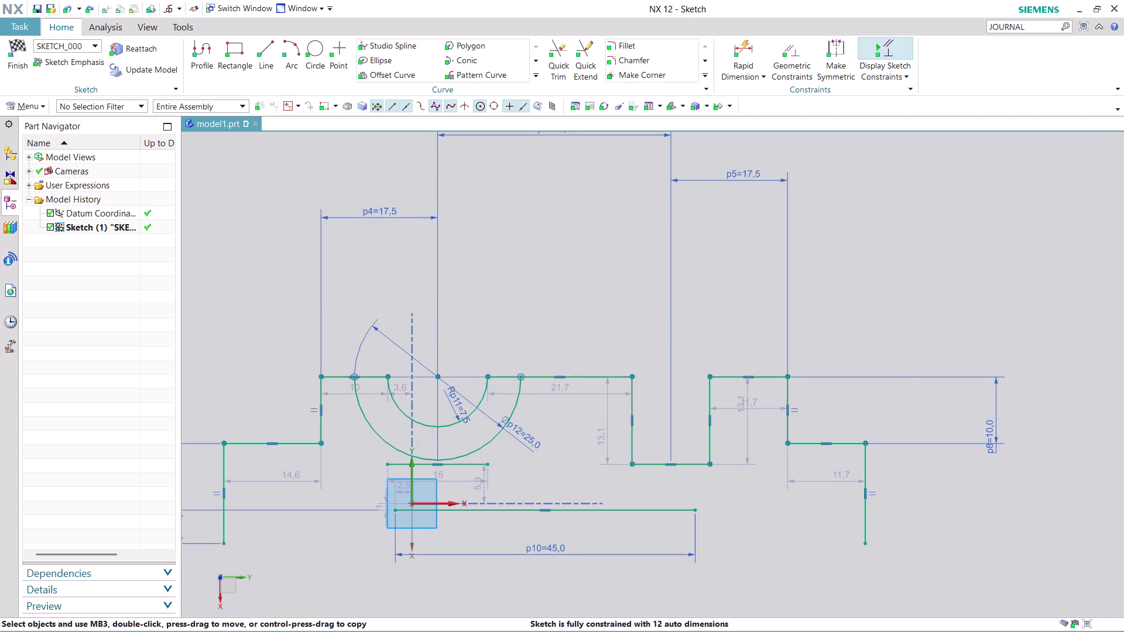
click(535, 78)
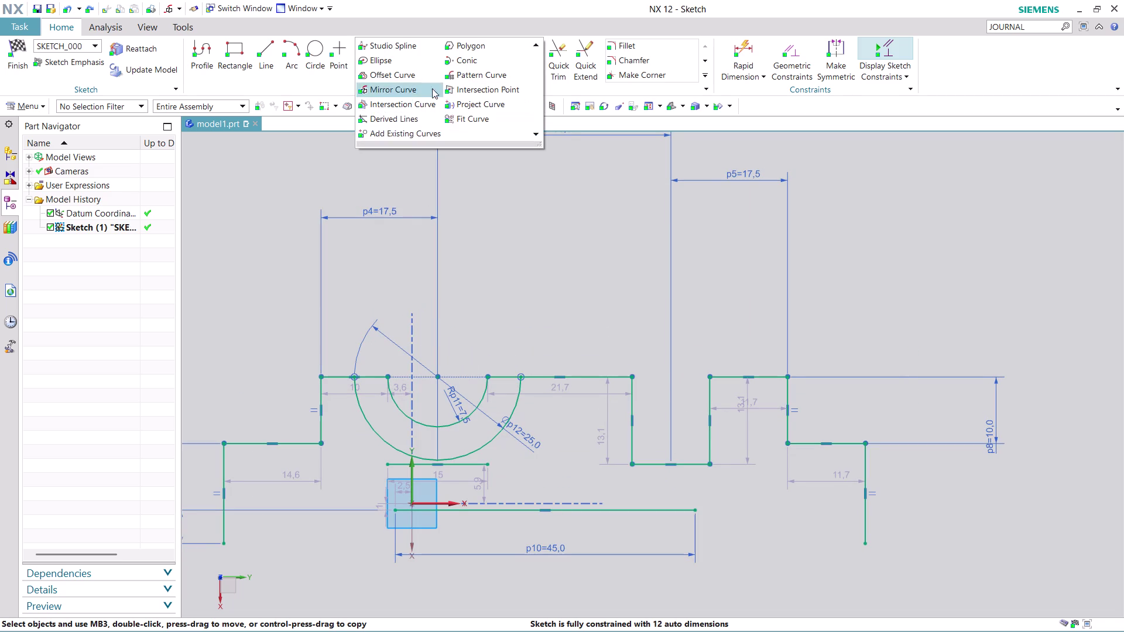
Draw a vertical line straight down from the top edge's midpoint.
click(566, 260)
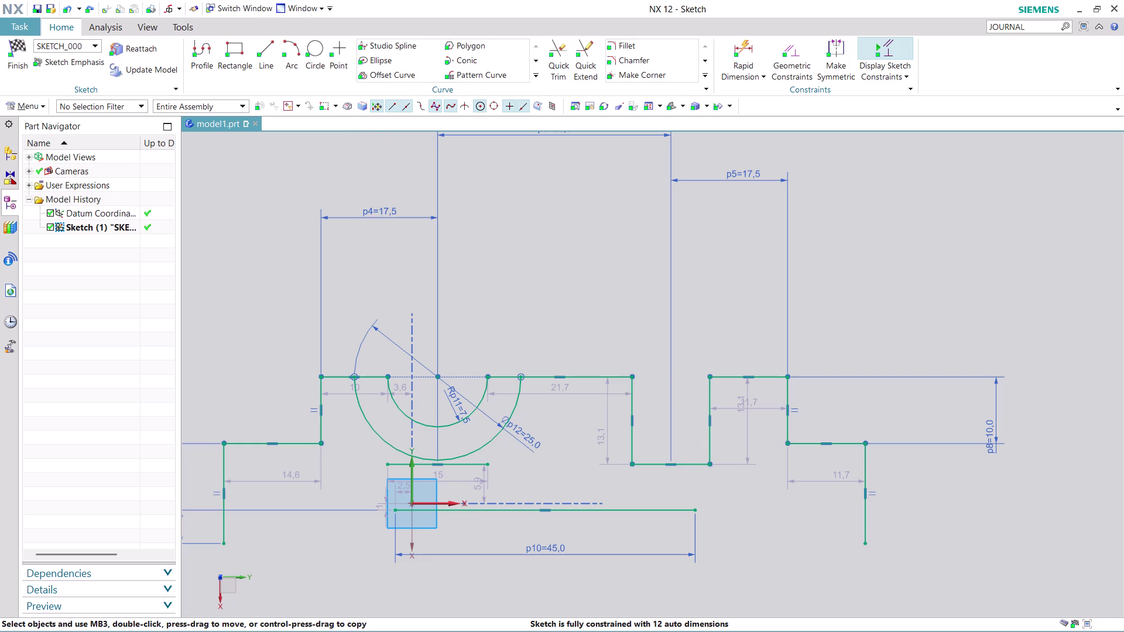
click(272, 49)
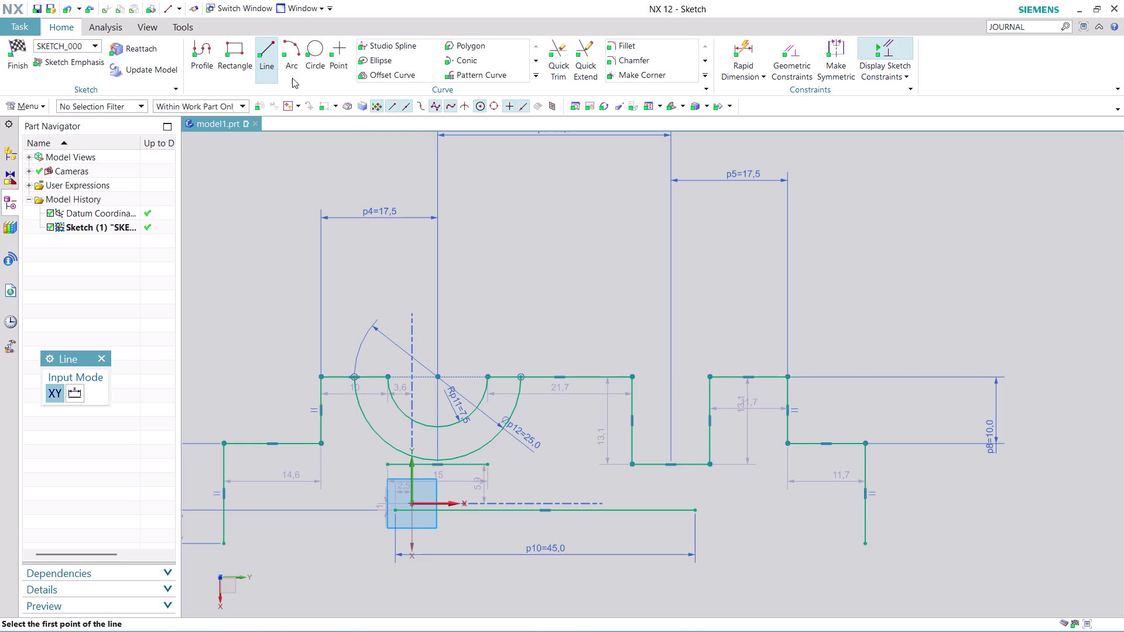
click(556, 167)
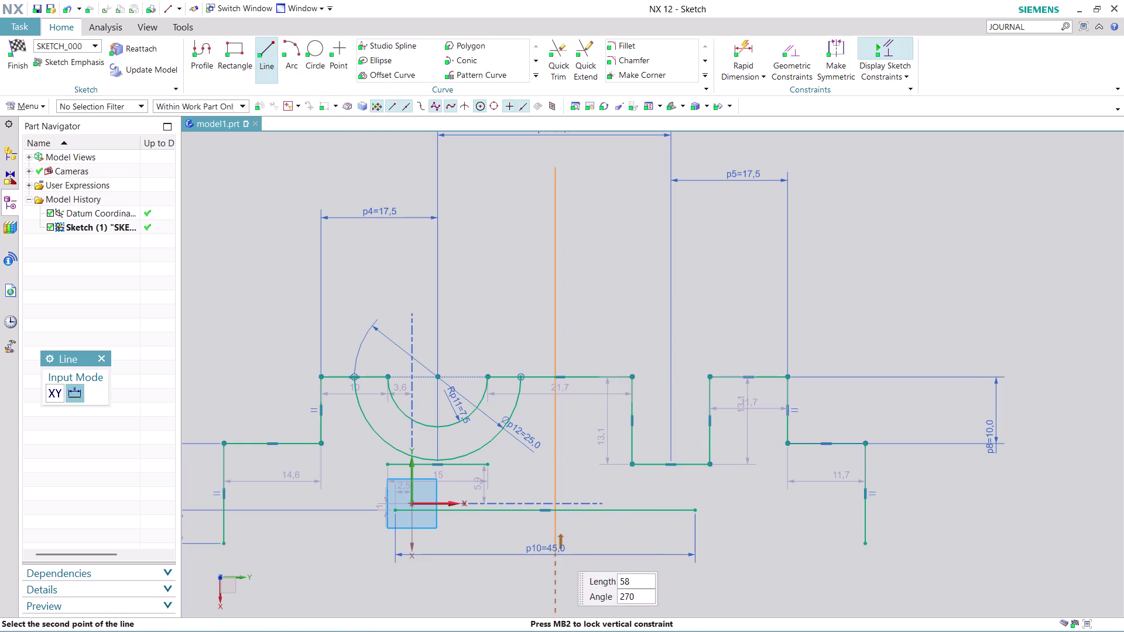
key(Escape)
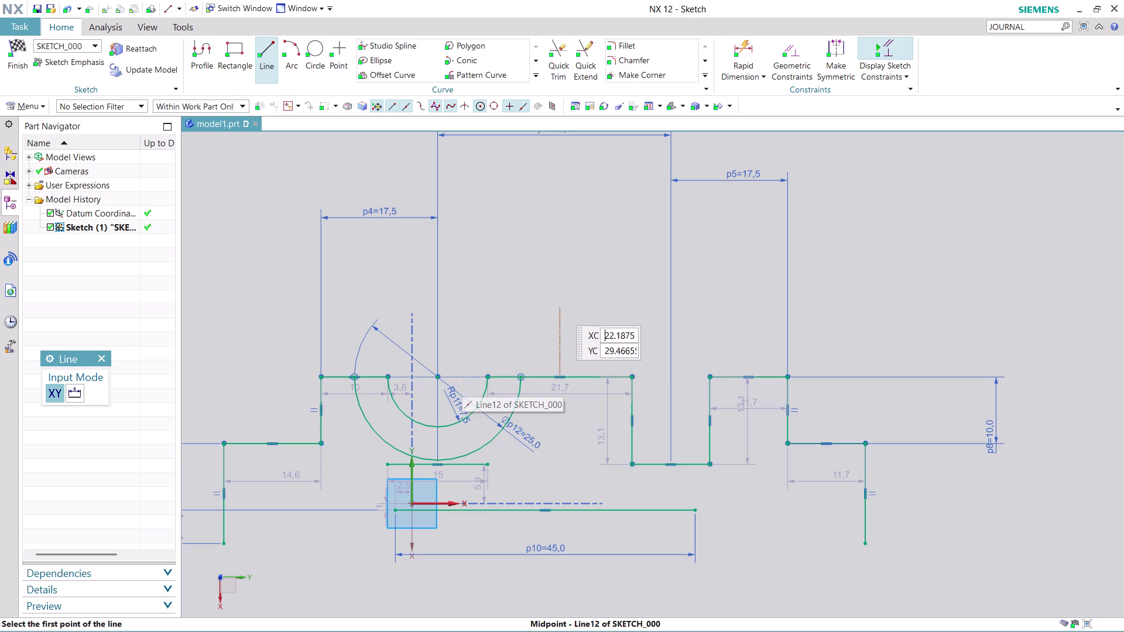
click(561, 198)
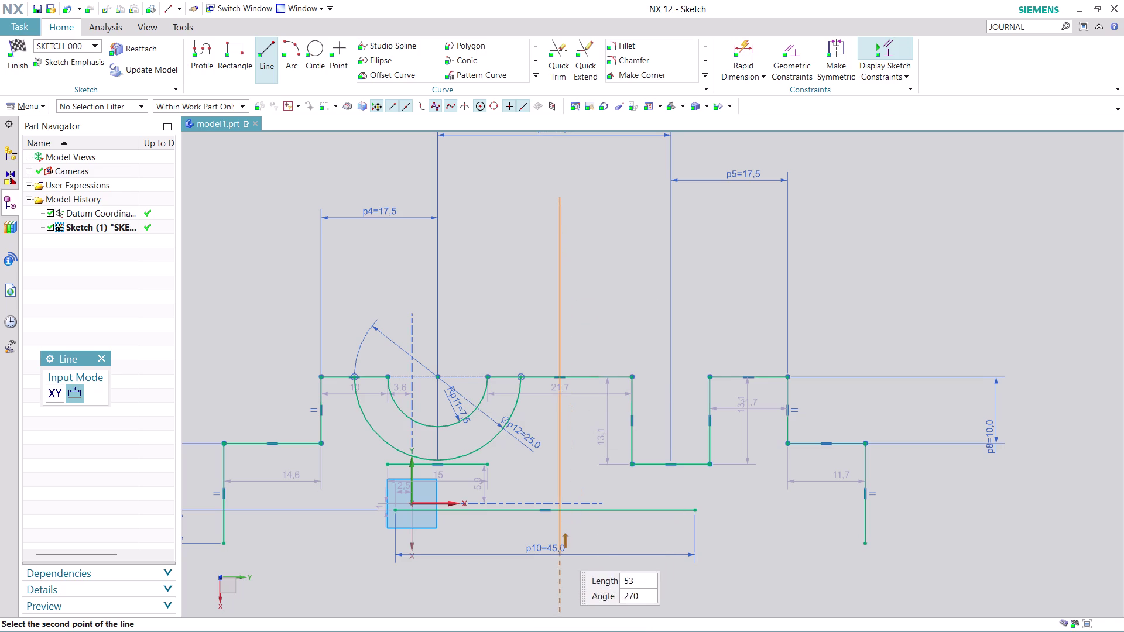
click(560, 582)
key(Escape)
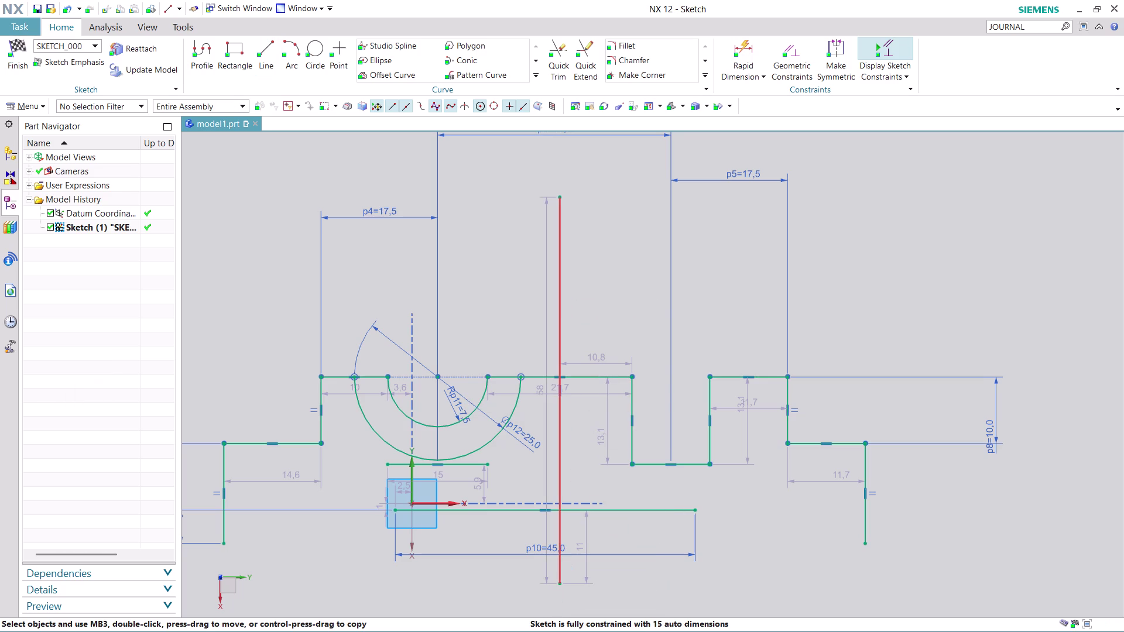
Convert the new vertical line into a reference centreline.
right_click(559, 310)
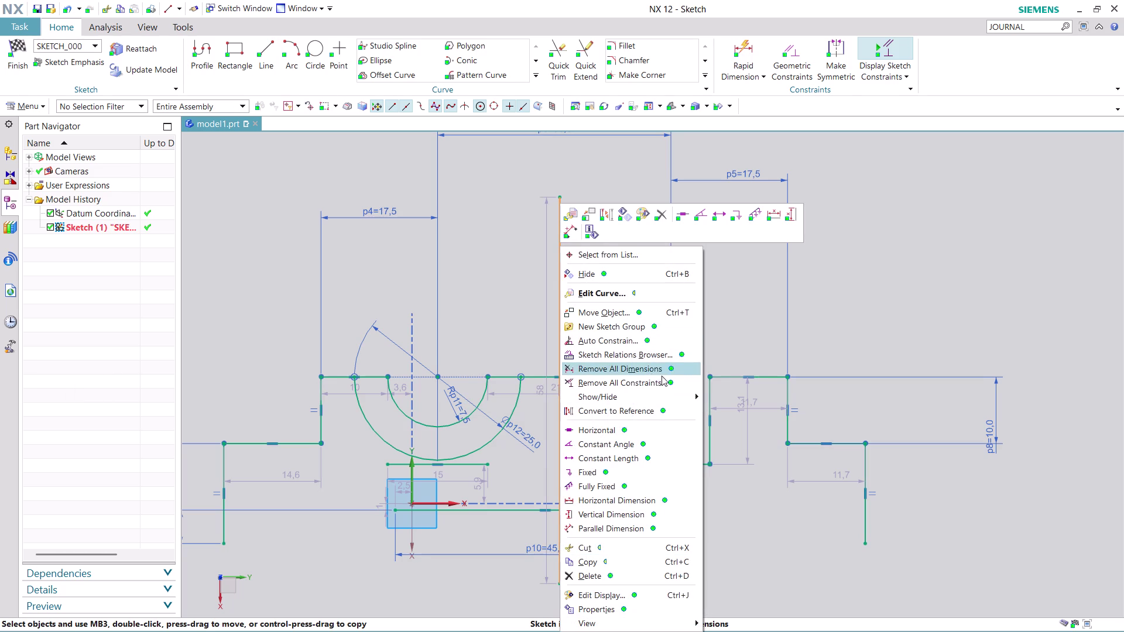
click(653, 413)
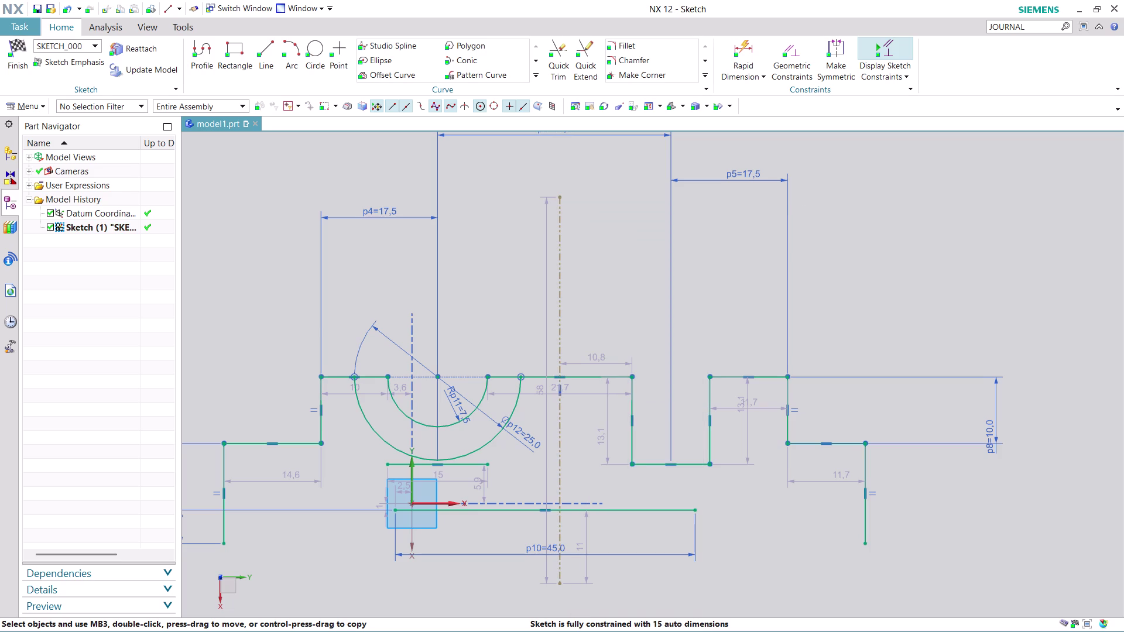
click(533, 72)
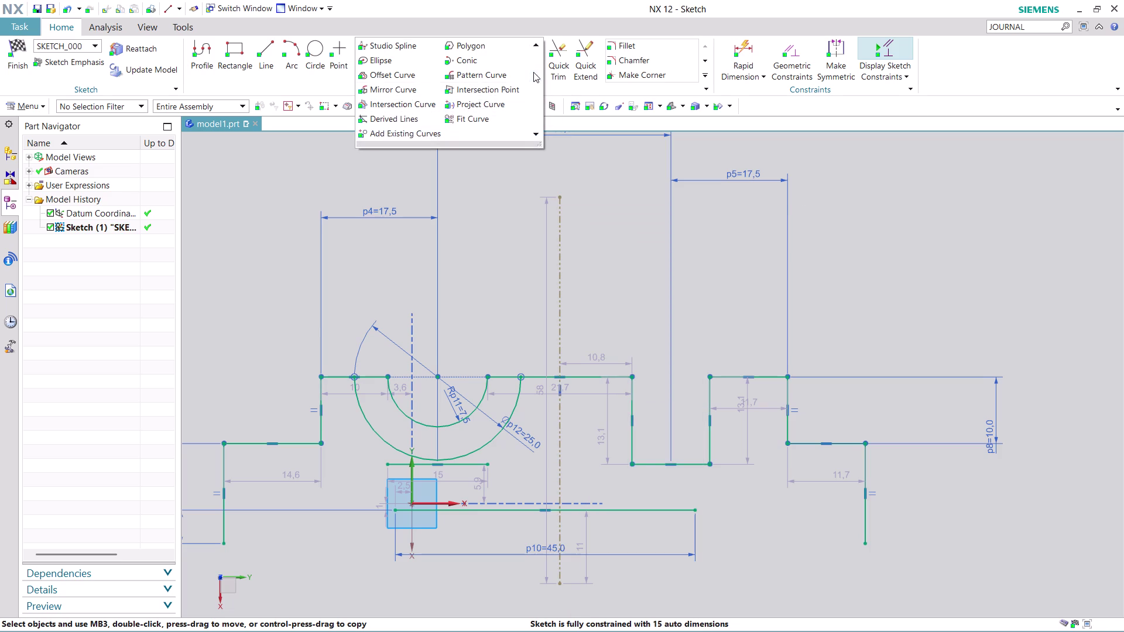
click(401, 92)
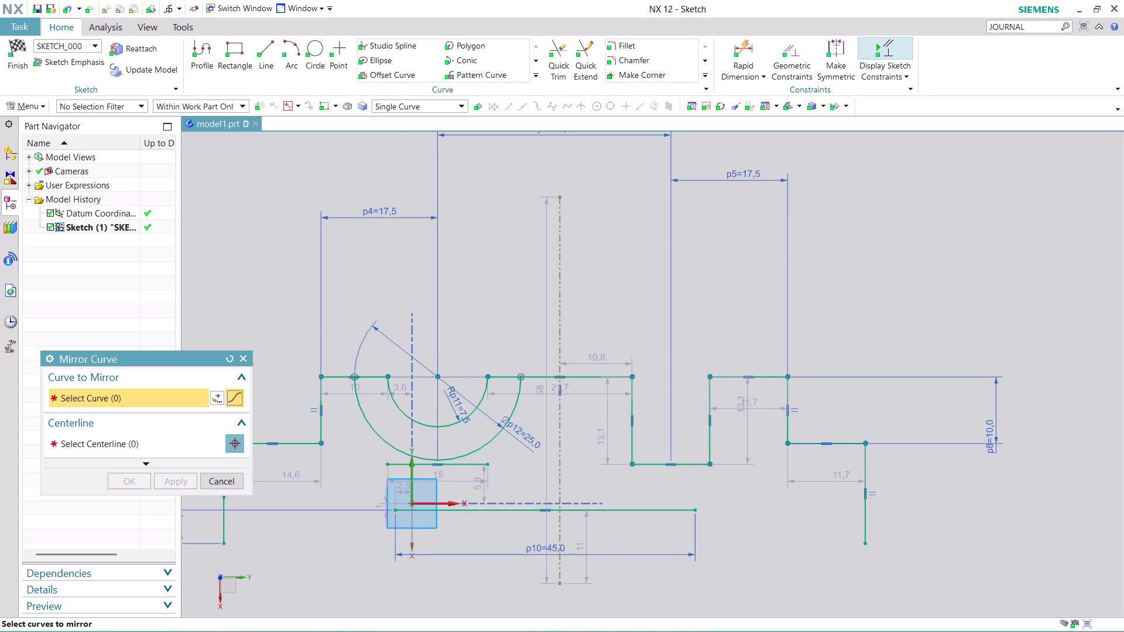
click(459, 421)
click(462, 455)
click(189, 442)
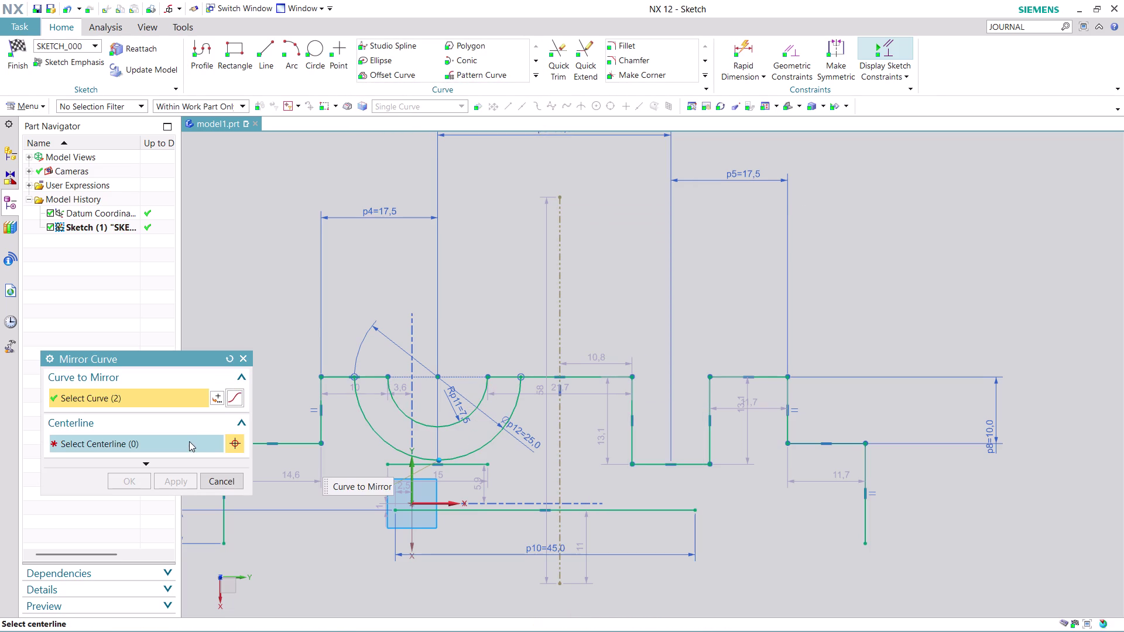
click(559, 272)
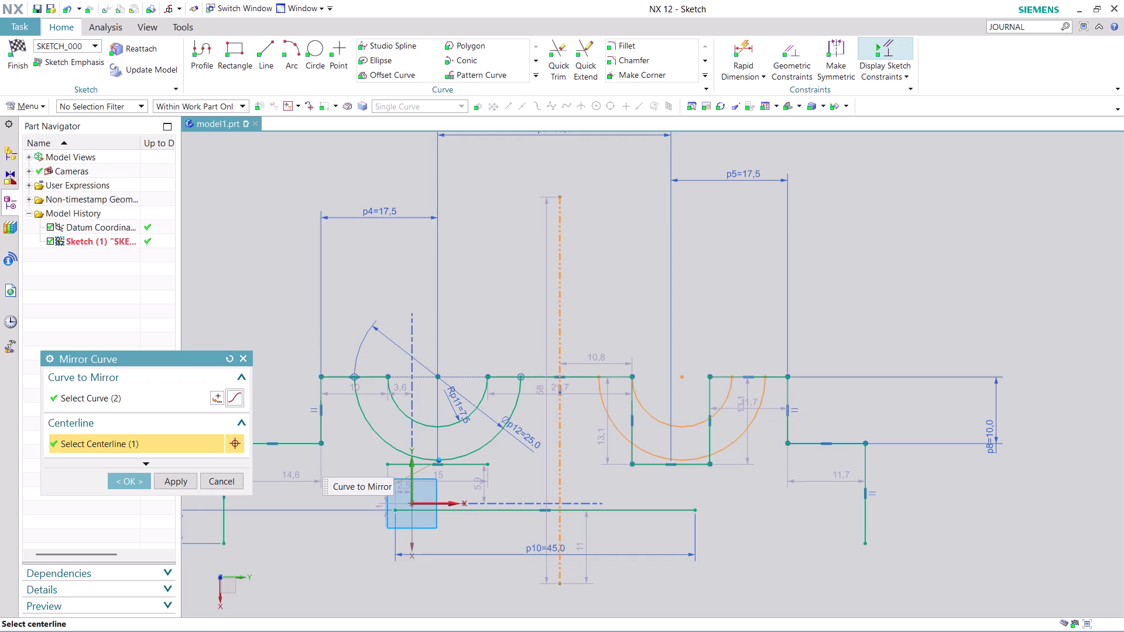
key(ctrl+z)
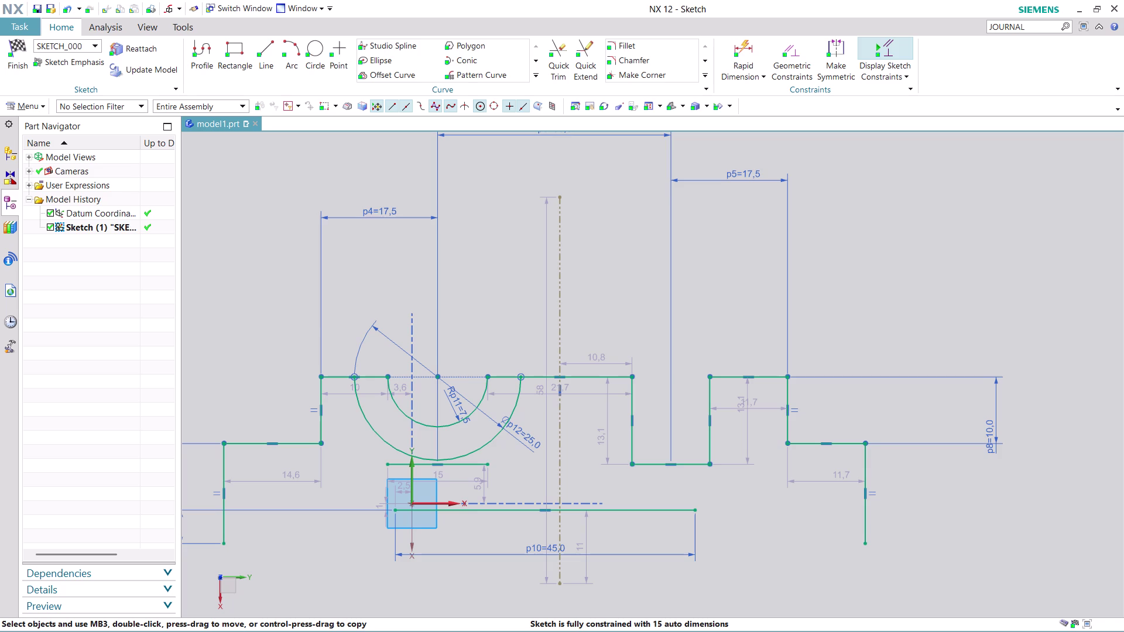
scroll(down, 3)
scroll(up, 3)
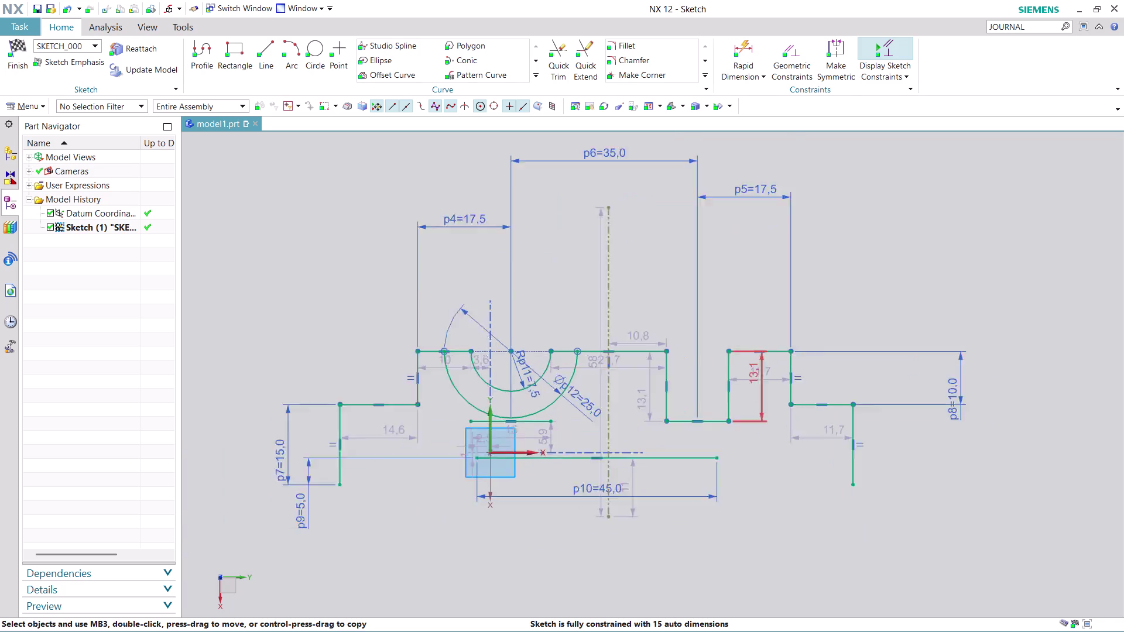
scroll(up, 3)
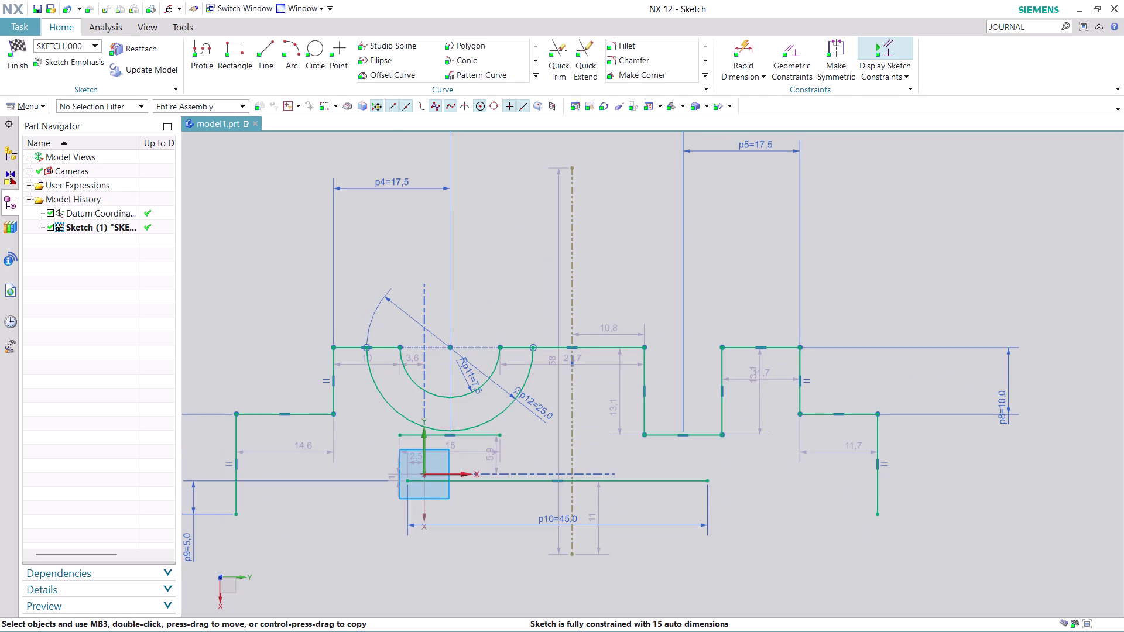
click(294, 45)
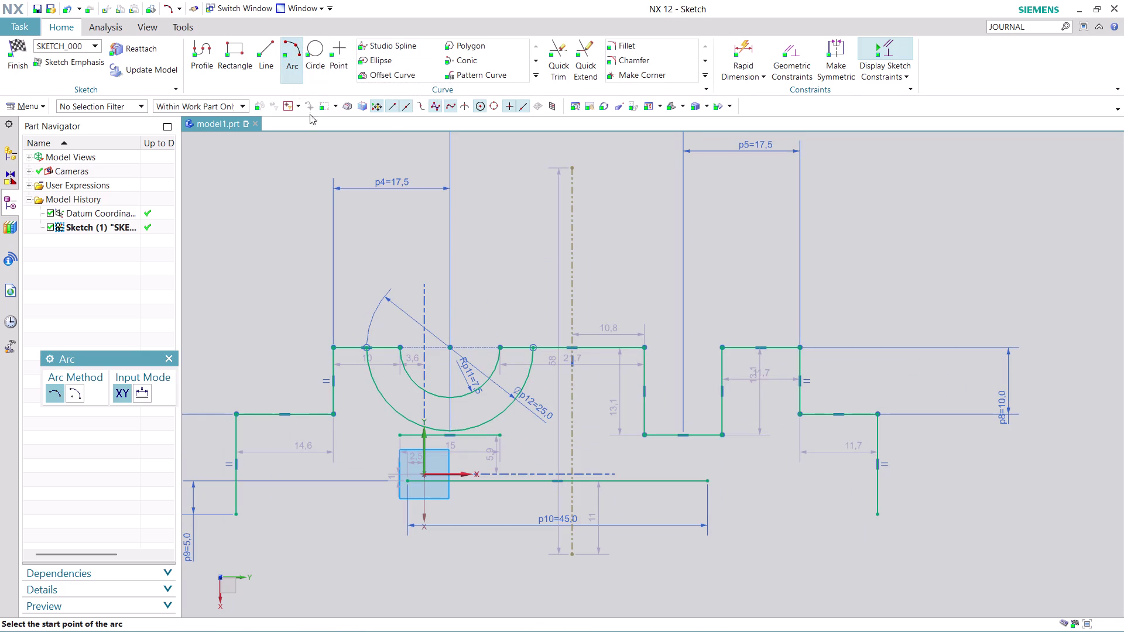
click(646, 343)
click(715, 354)
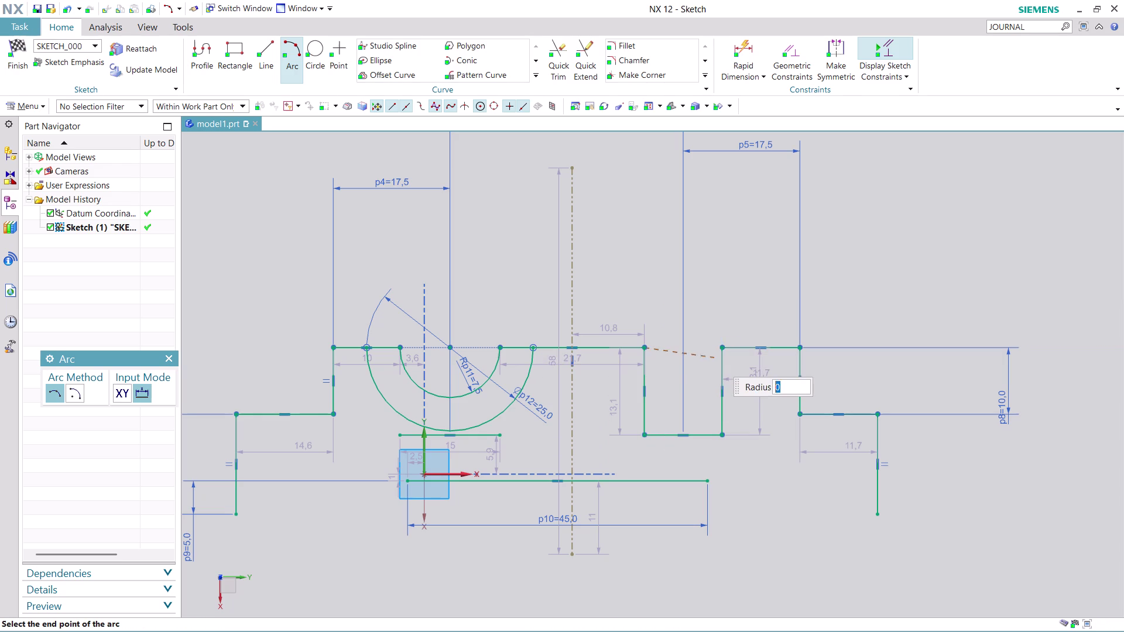
click(722, 346)
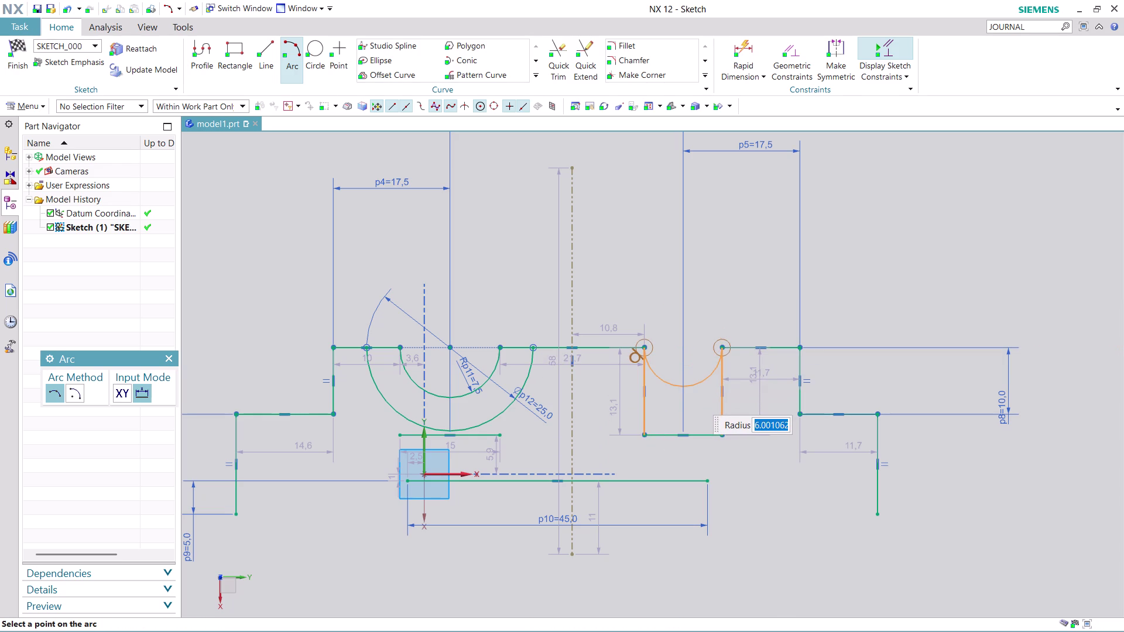
text(7.5)
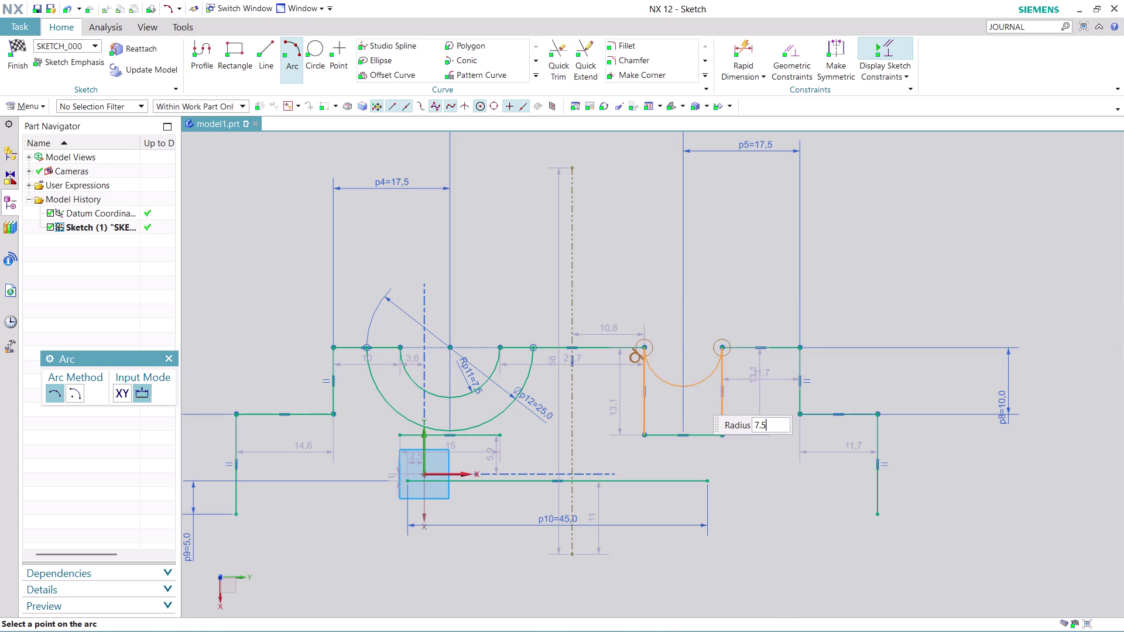
key(Return)
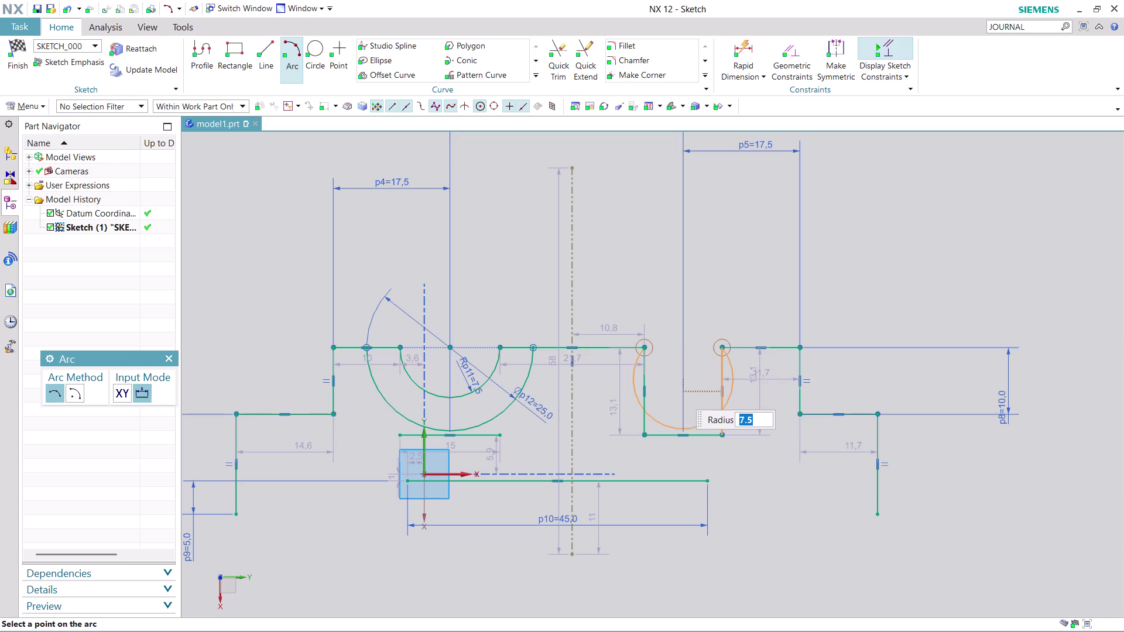
key(Escape)
key(Escape)
Undo the reference centreline and the trims around the circle.
scroll(down, 3)
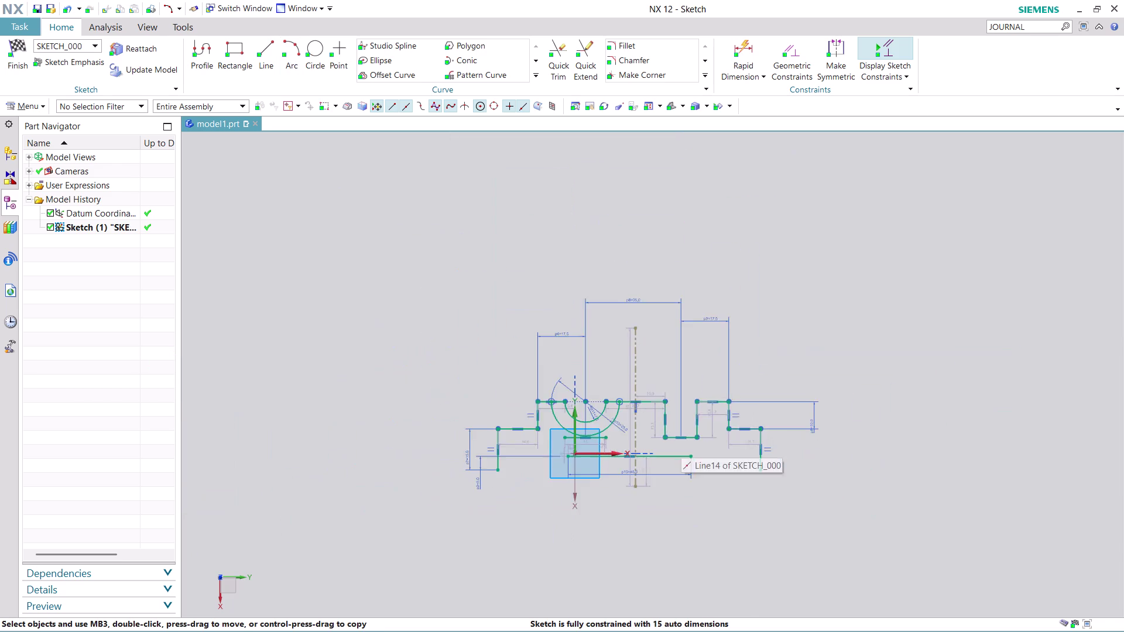
scroll(up, 3)
key(Escape)
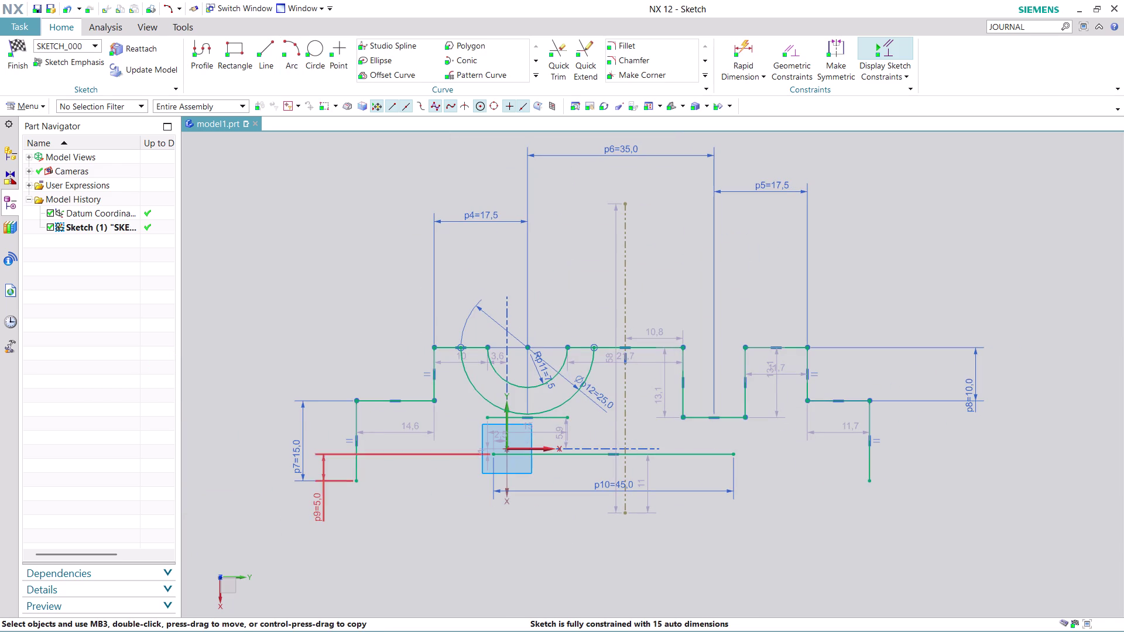
key(Escape)
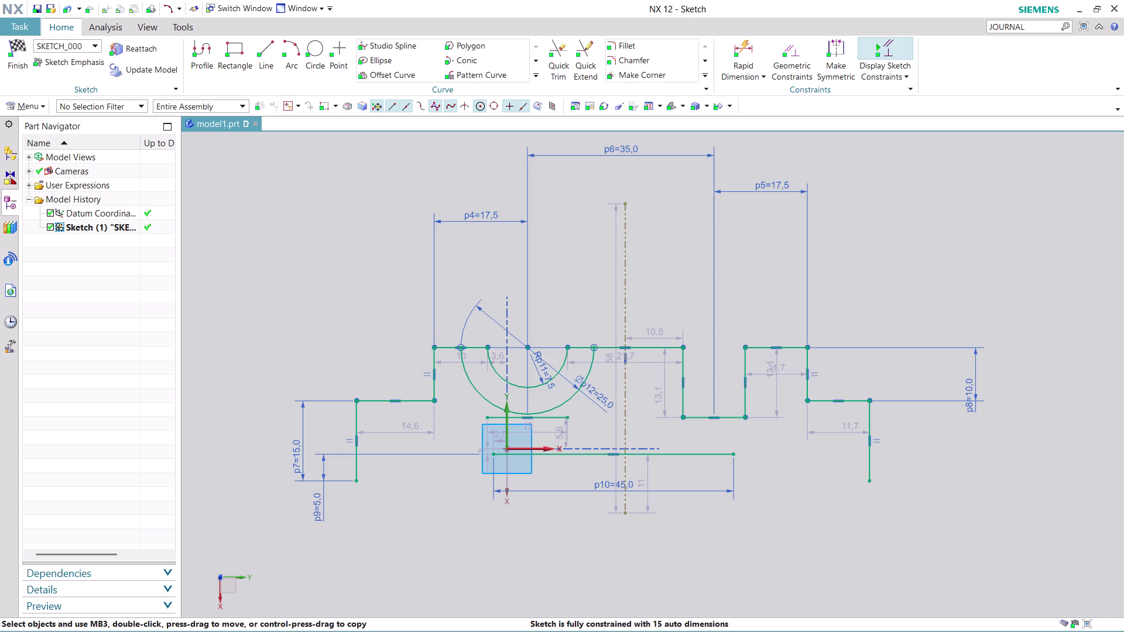
key(ctrl+z)
key(ctrl+z)
key(ctrl+z)
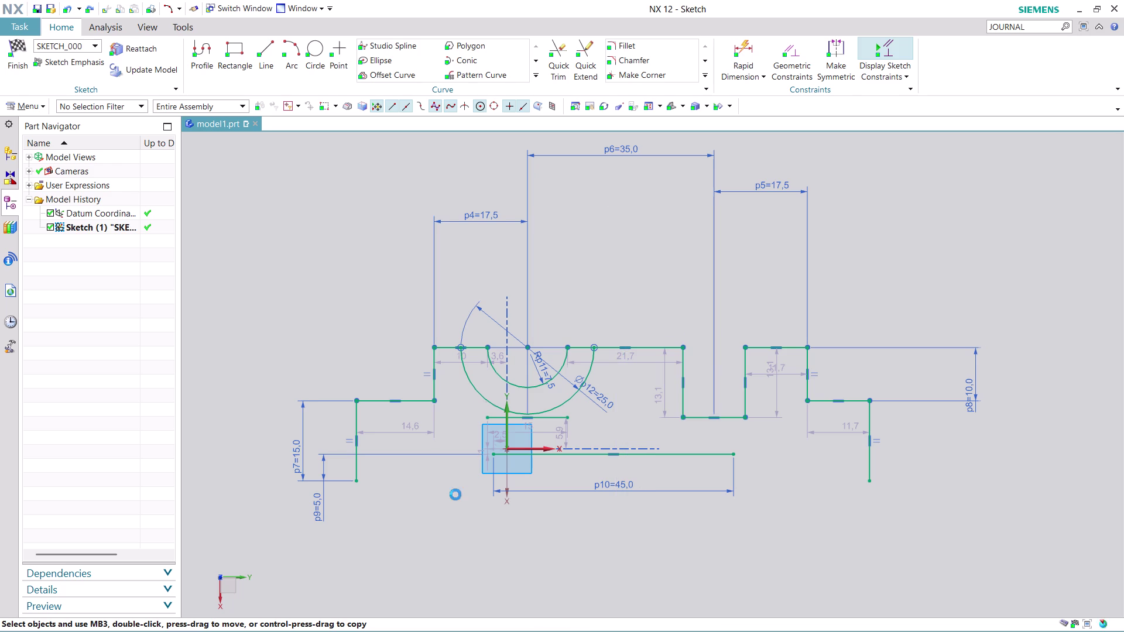
key(ctrl+z)
key(ctrl+z)
key(ctrl+z)
key(ctrl+z)
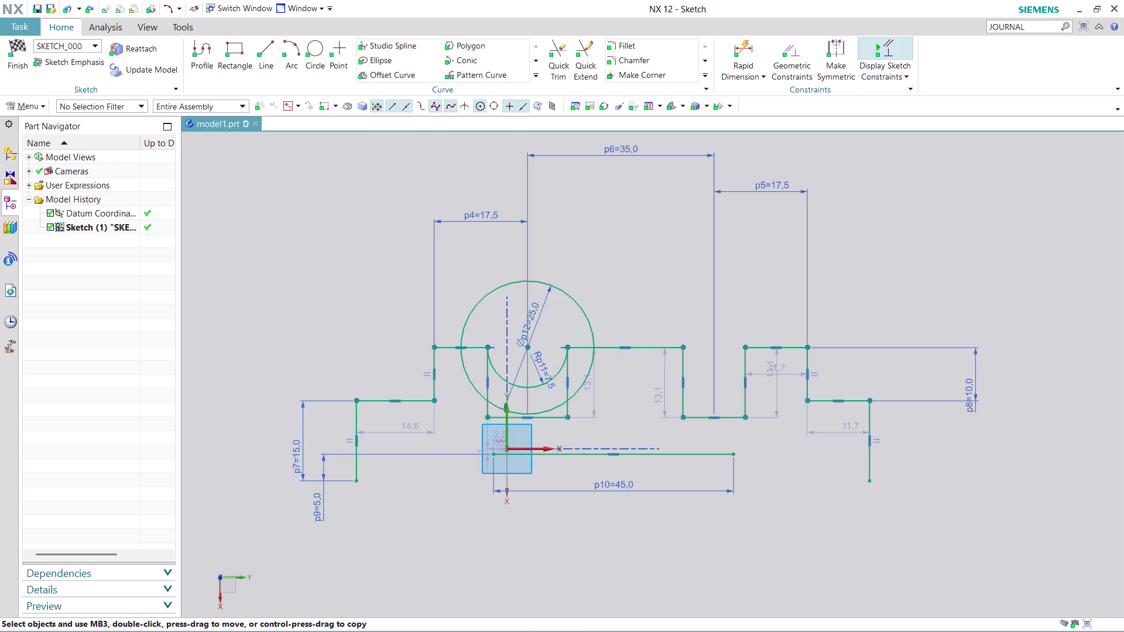
Undo the circle, restoring the rectangular notches with 11 auto dimensions.
key(ctrl+z)
key(ctrl+z)
key(ctrl+z)
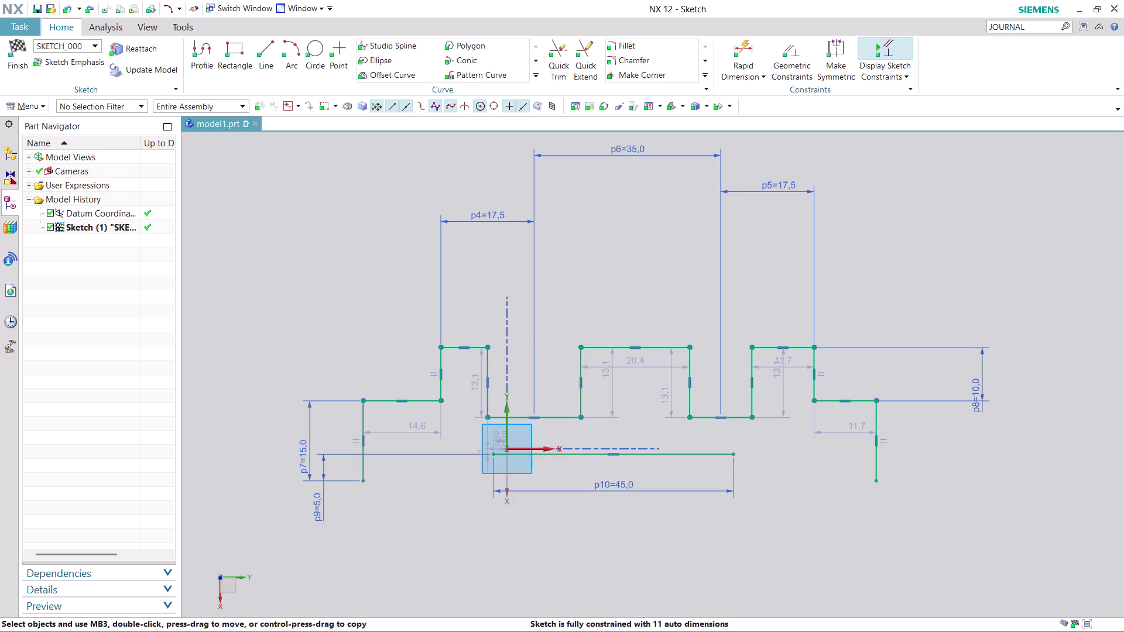
scroll(down, 3)
scroll(up, 3)
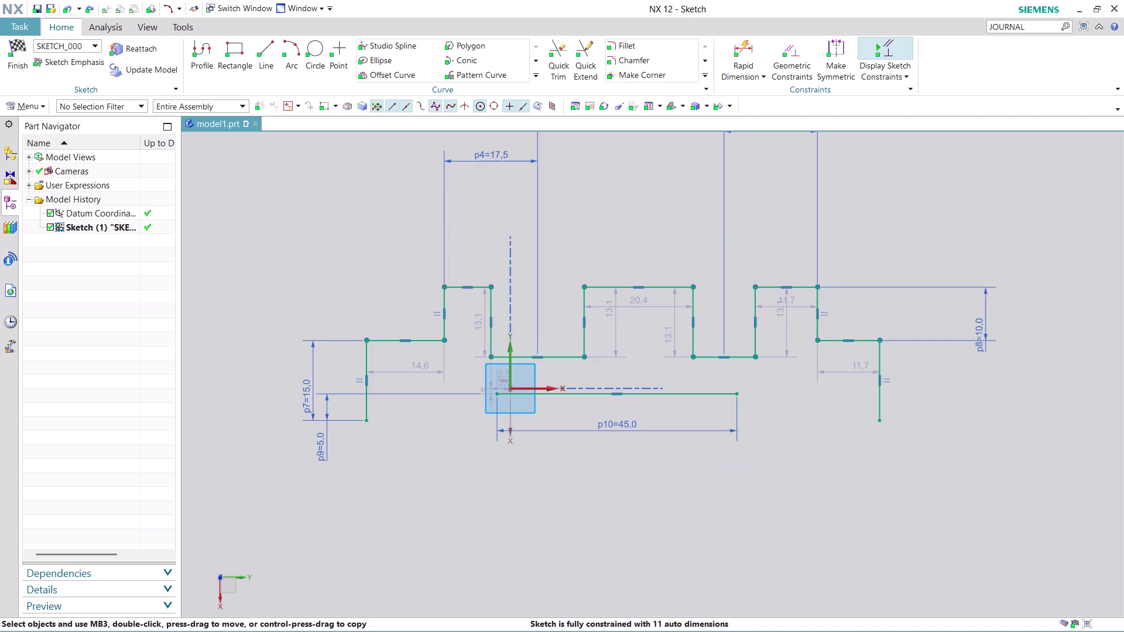
scroll(down, 3)
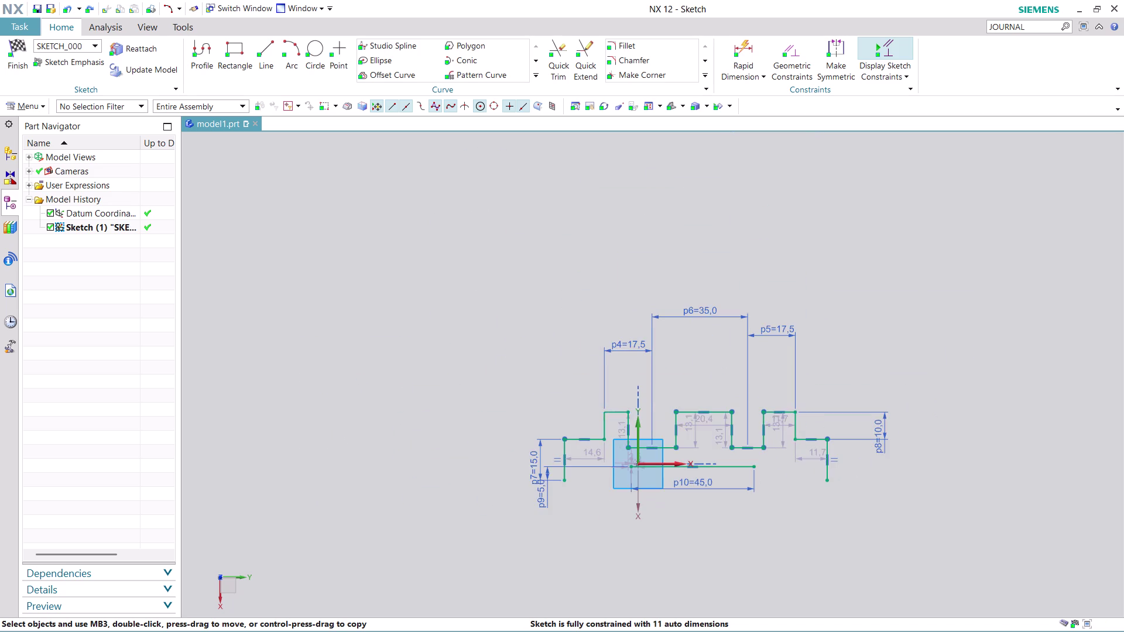
scroll(up, 3)
scroll(up, 3)
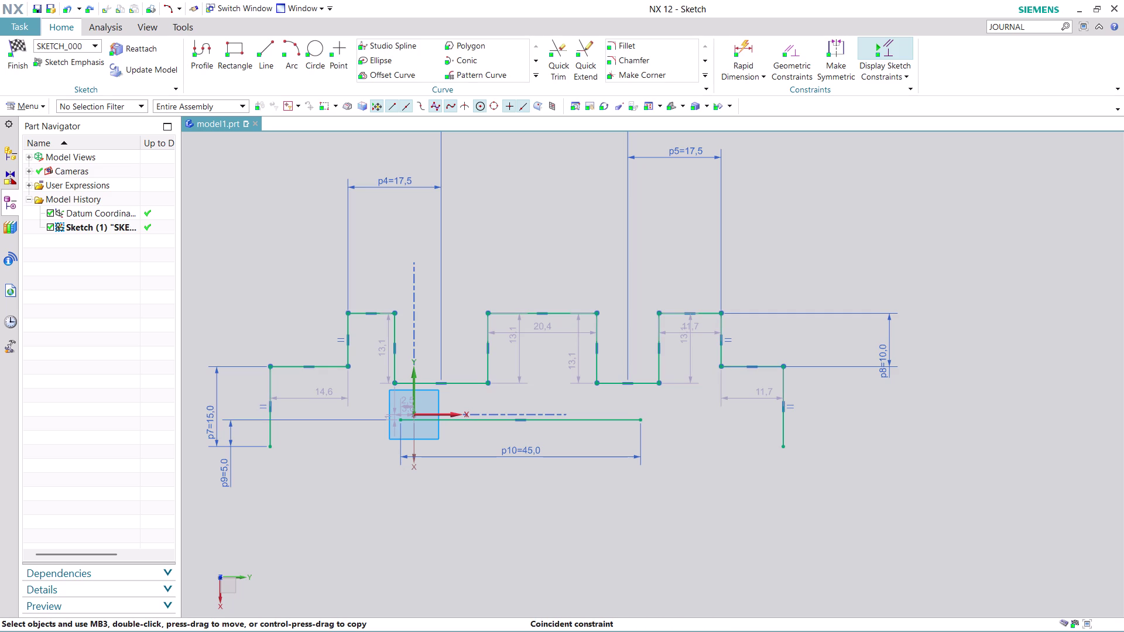
click(205, 51)
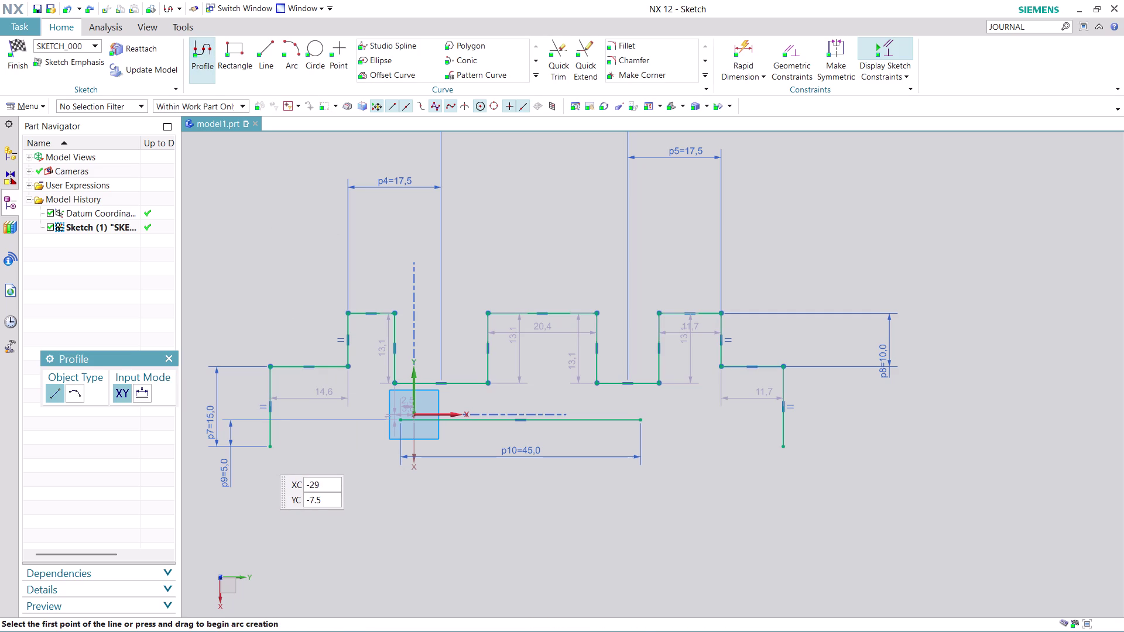
Draw the left 27.5 bottom line and an angled link to the p10 line's start.
click(270, 445)
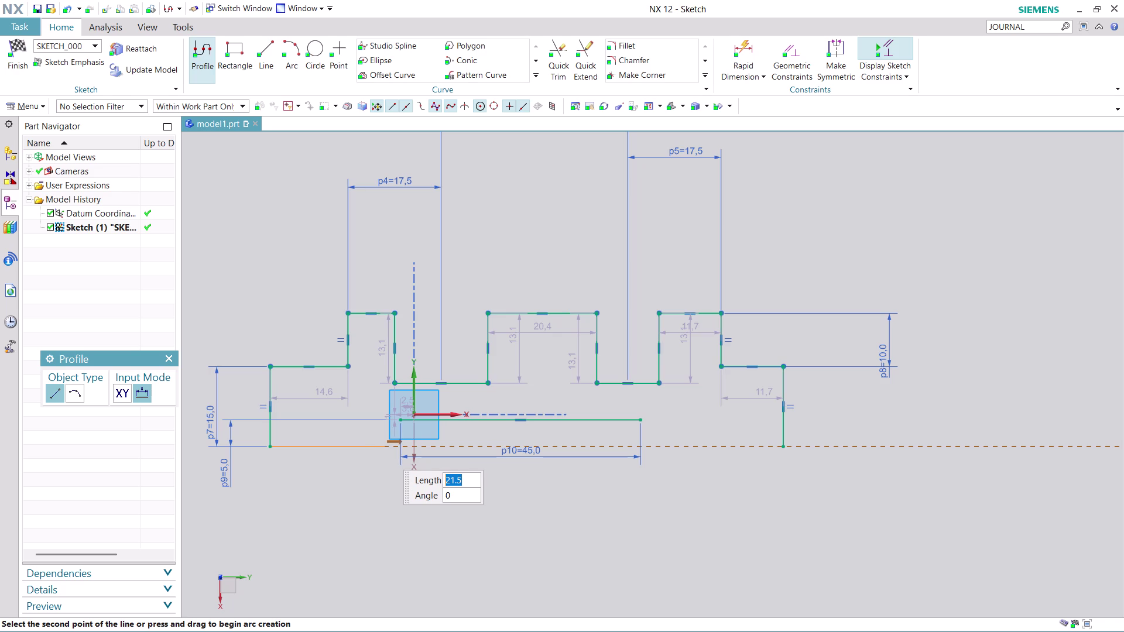
click(417, 446)
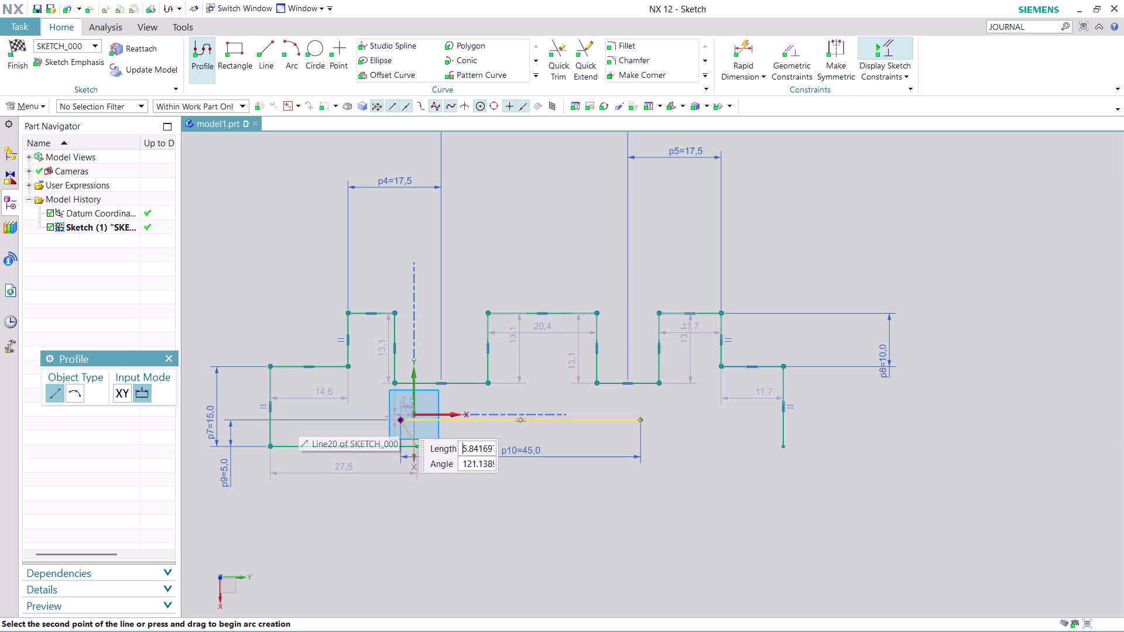
click(399, 419)
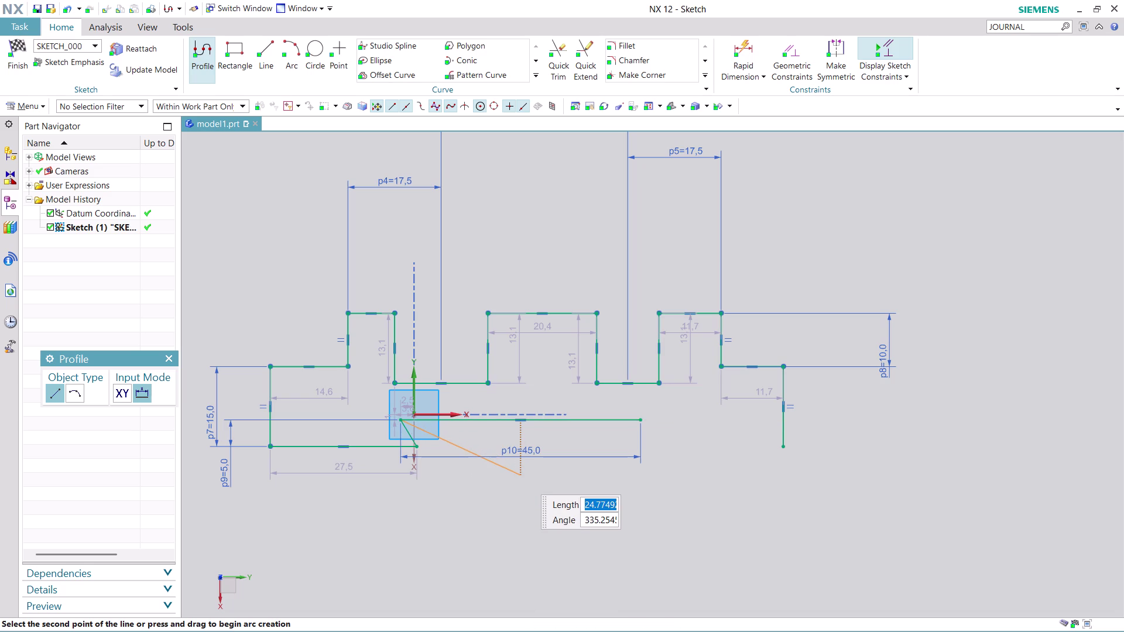
key(Escape)
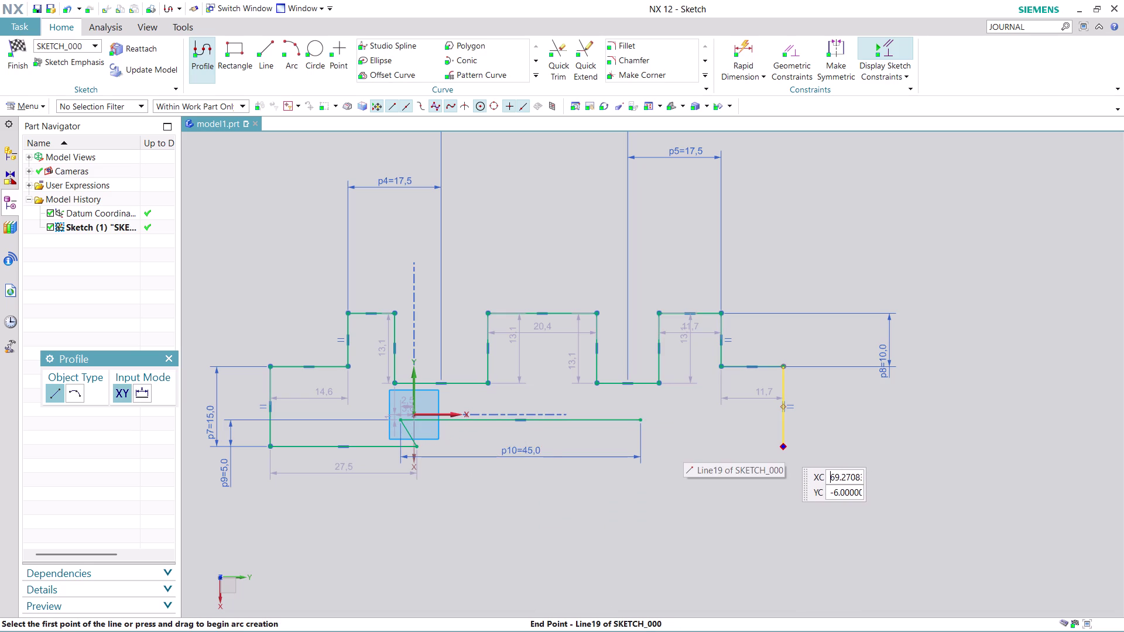
Draw the right 33.5 bottom line and an angled link snapping to the p10 line's end.
click(783, 448)
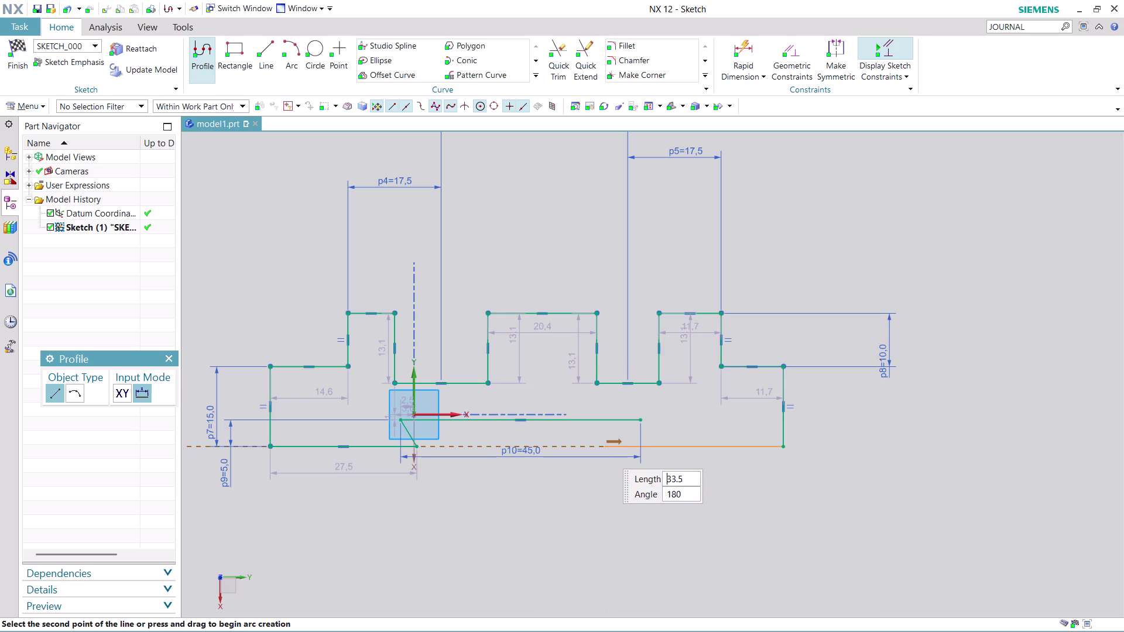
click(604, 450)
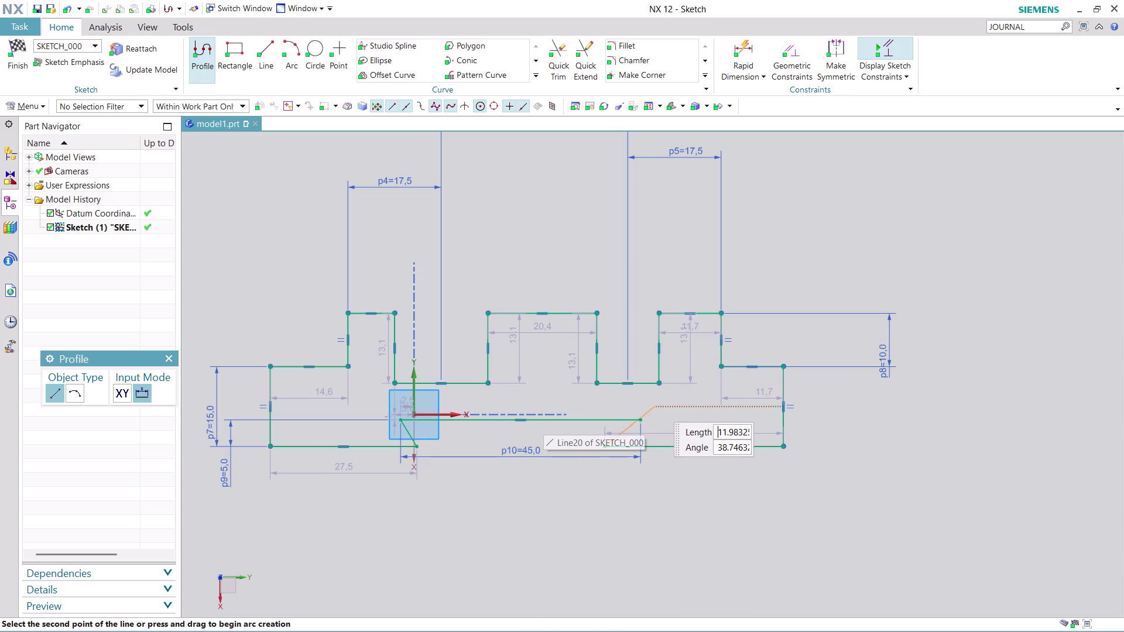
click(641, 420)
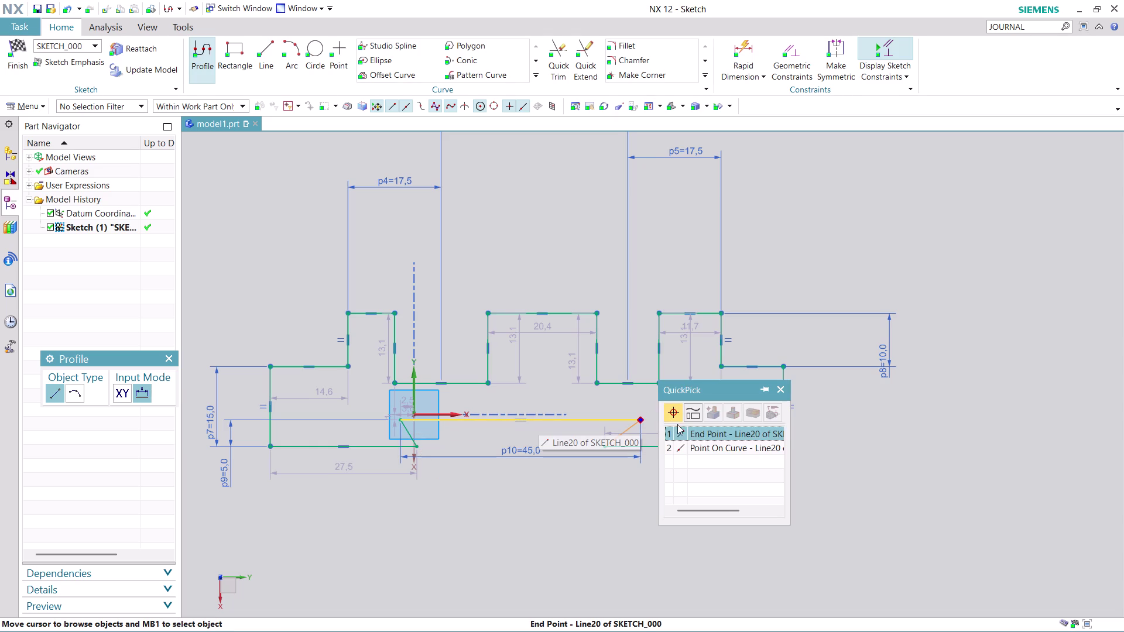
click(708, 433)
key(Escape)
key(Escape)
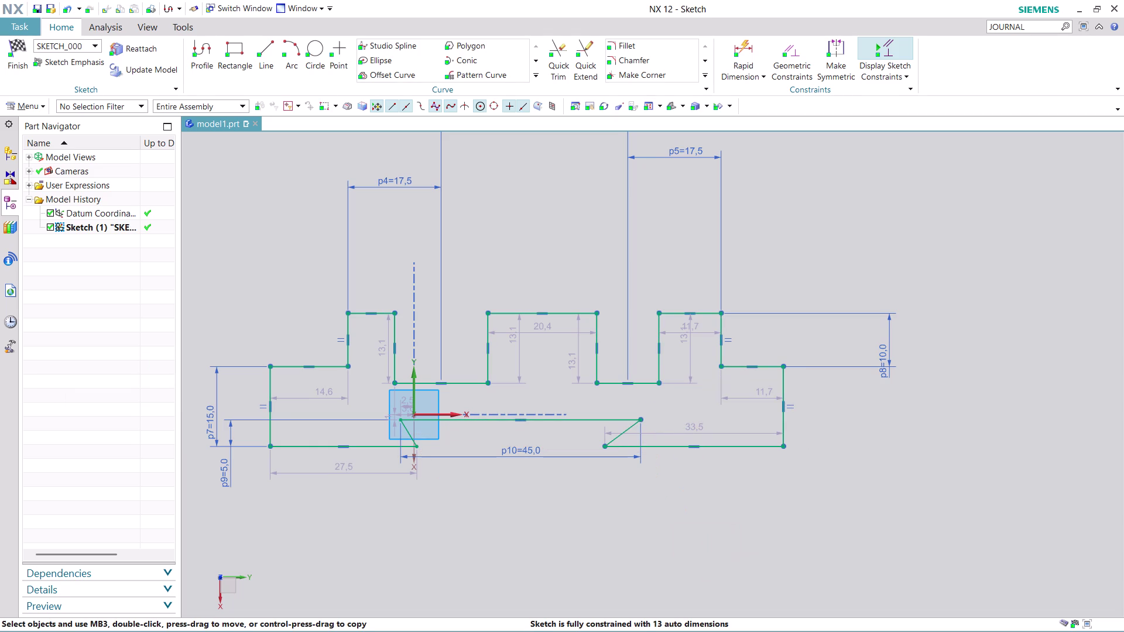
scroll(down, 3)
scroll(up, 3)
scroll(up, 3)
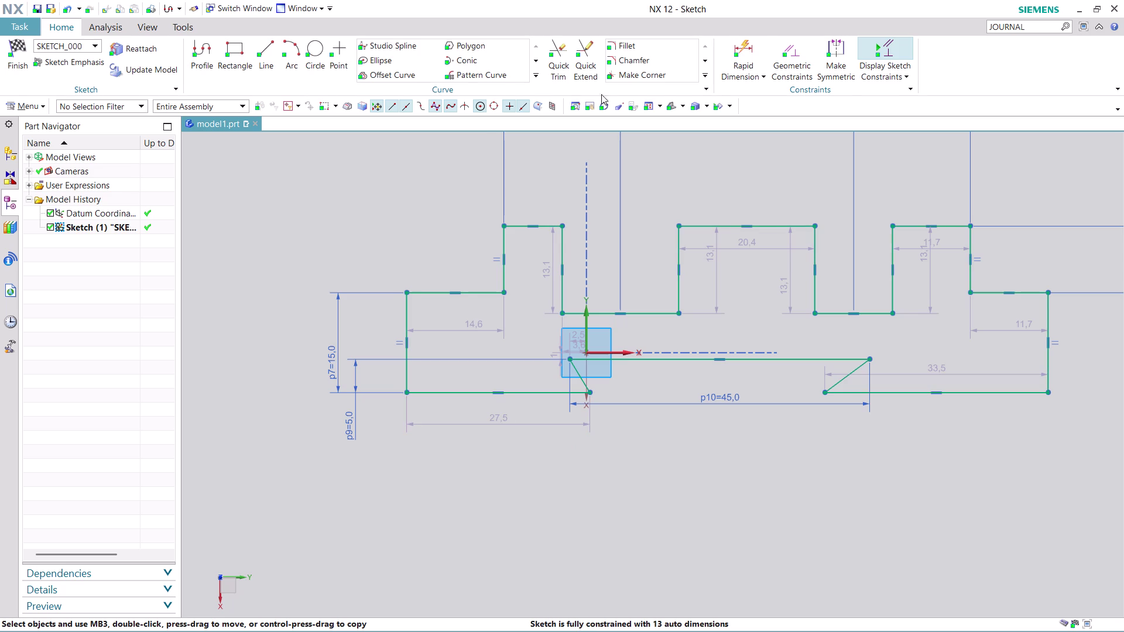
click(751, 44)
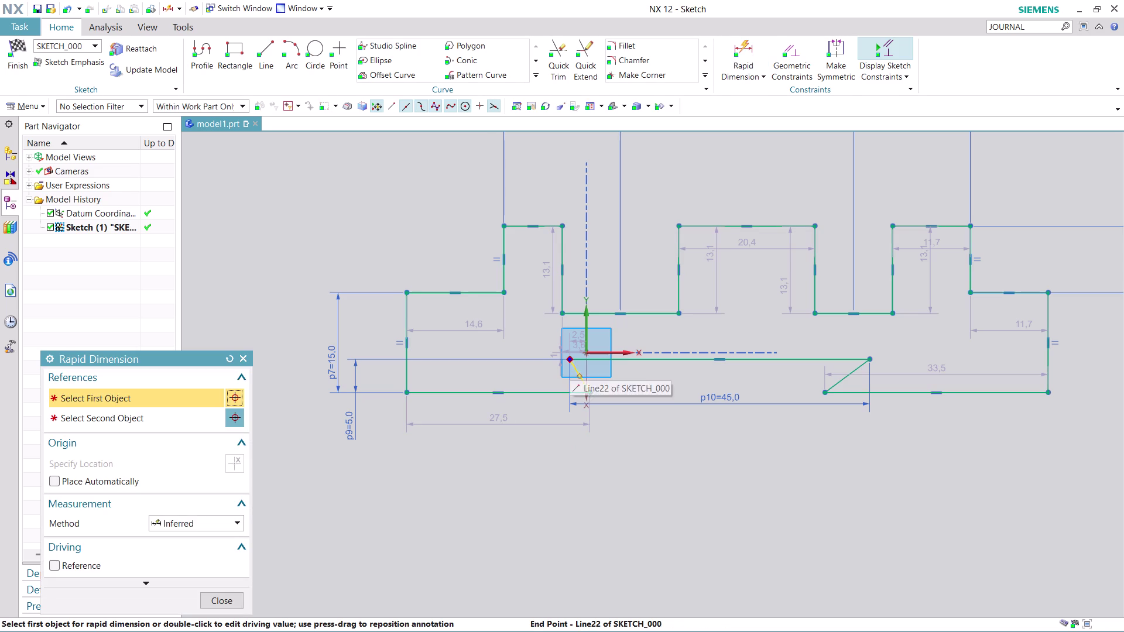
Add dimension p11 = 22.5 from the left vertical edge to the bottom line's start point.
click(571, 358)
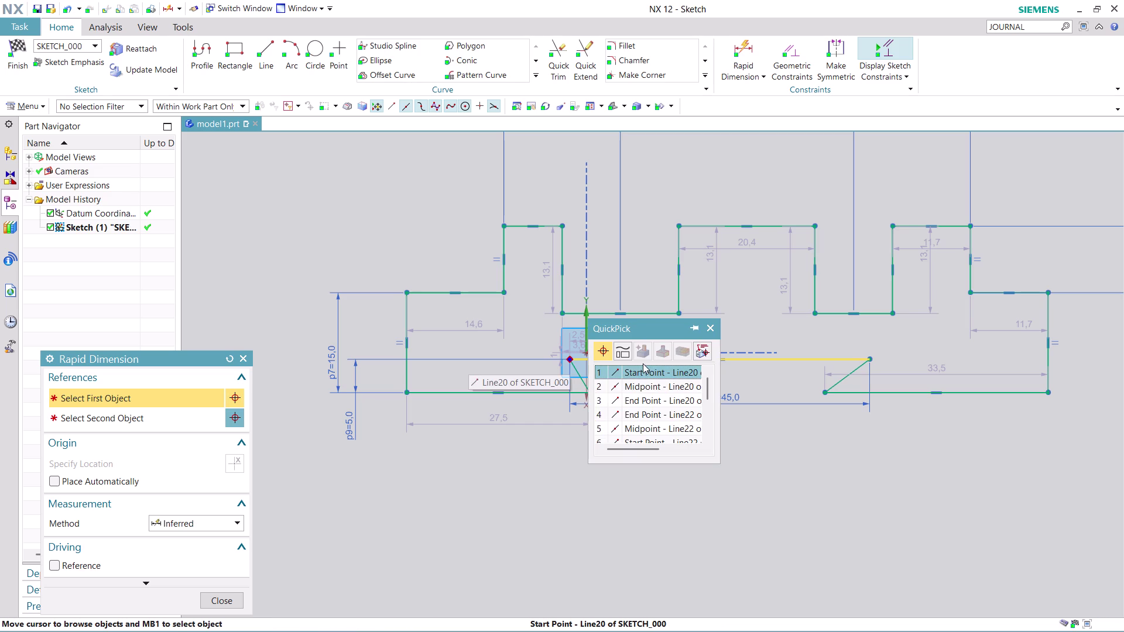
click(644, 370)
click(404, 376)
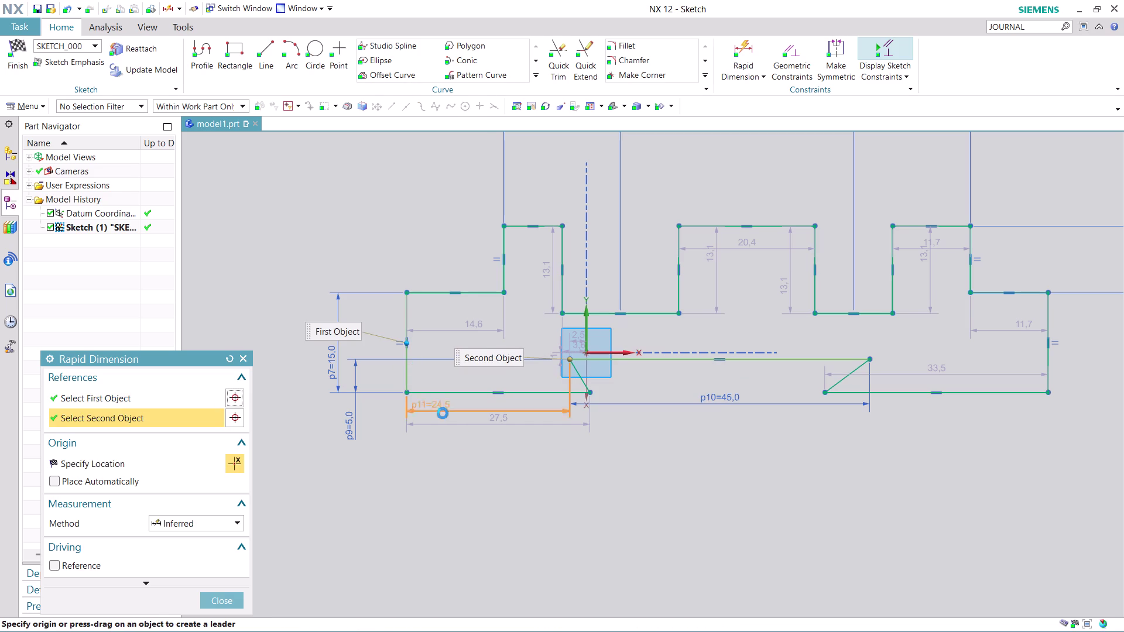
click(476, 489)
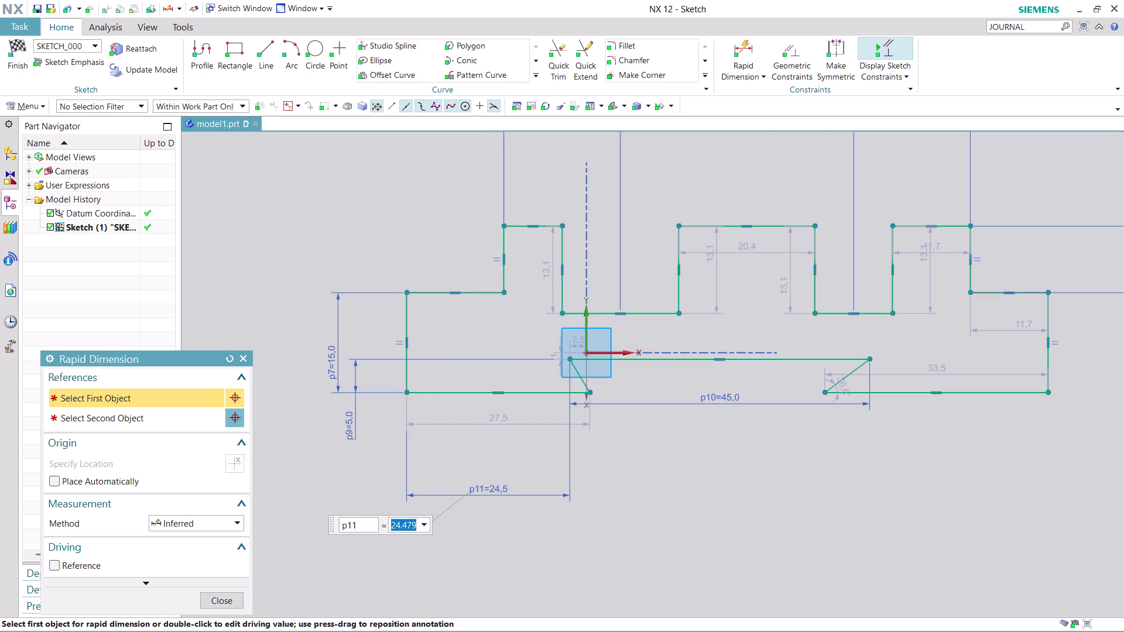
text(22)
text(.5)
key(Return)
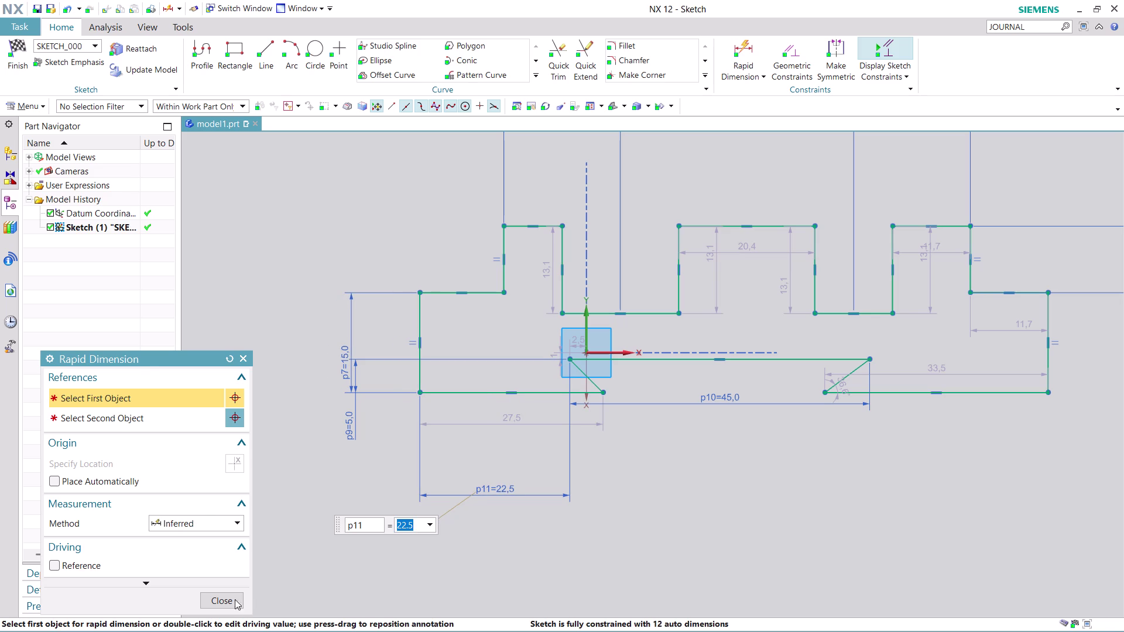
click(223, 600)
Begin a geometric constraint by selecting the left bottom line.
scroll(down, 3)
scroll(up, 3)
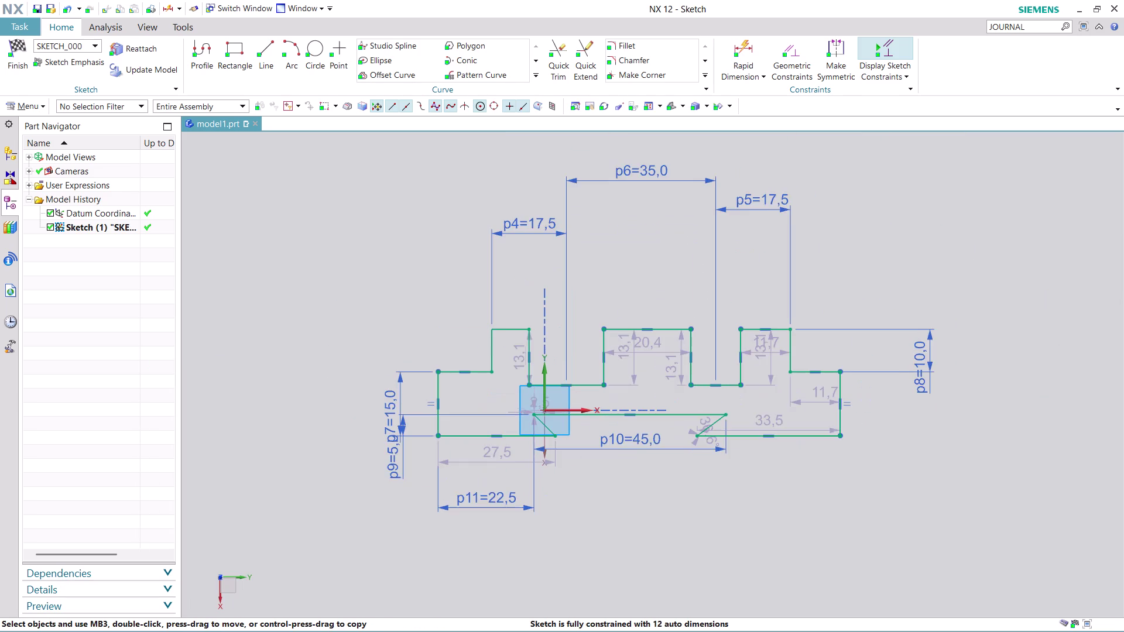
scroll(up, 3)
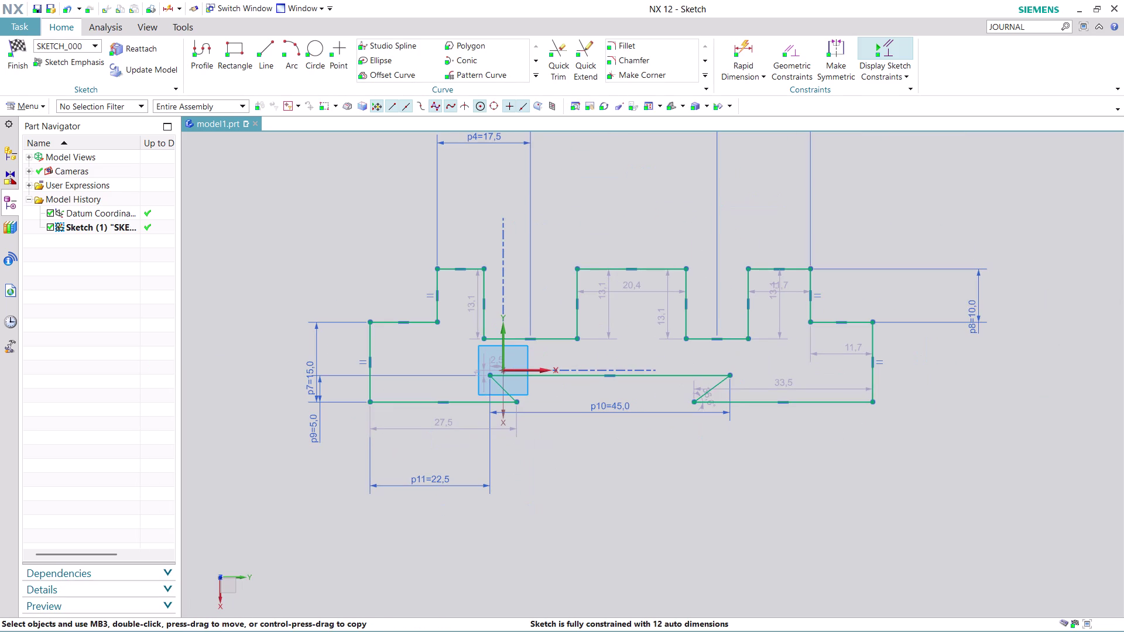
click(803, 50)
click(410, 403)
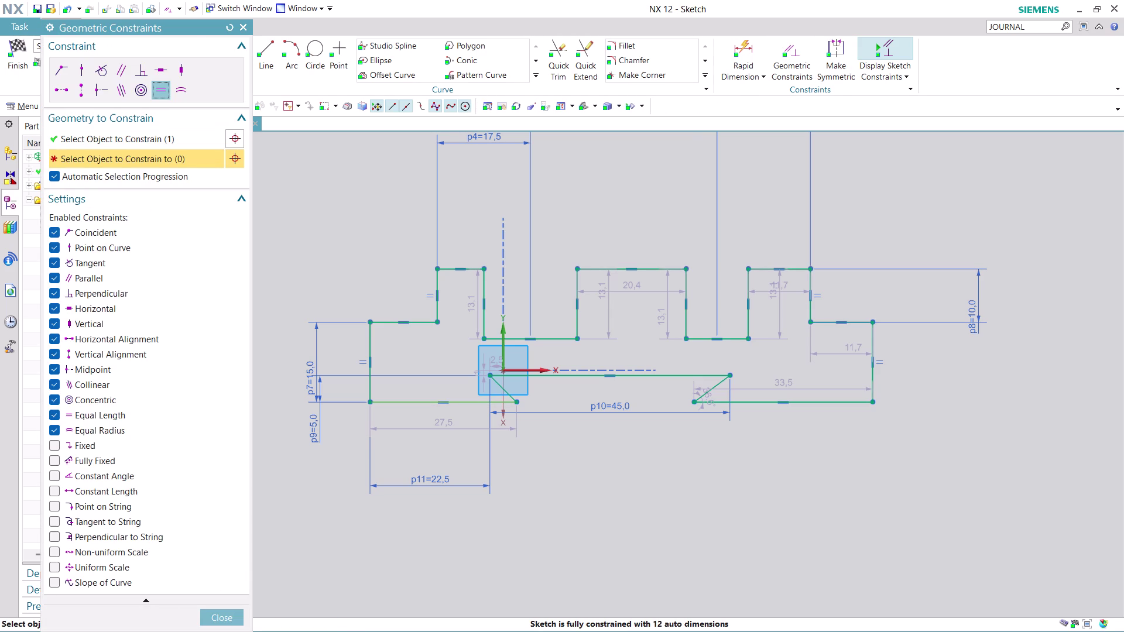
Make the right bottom line equal in length to the left bottom line.
click(838, 398)
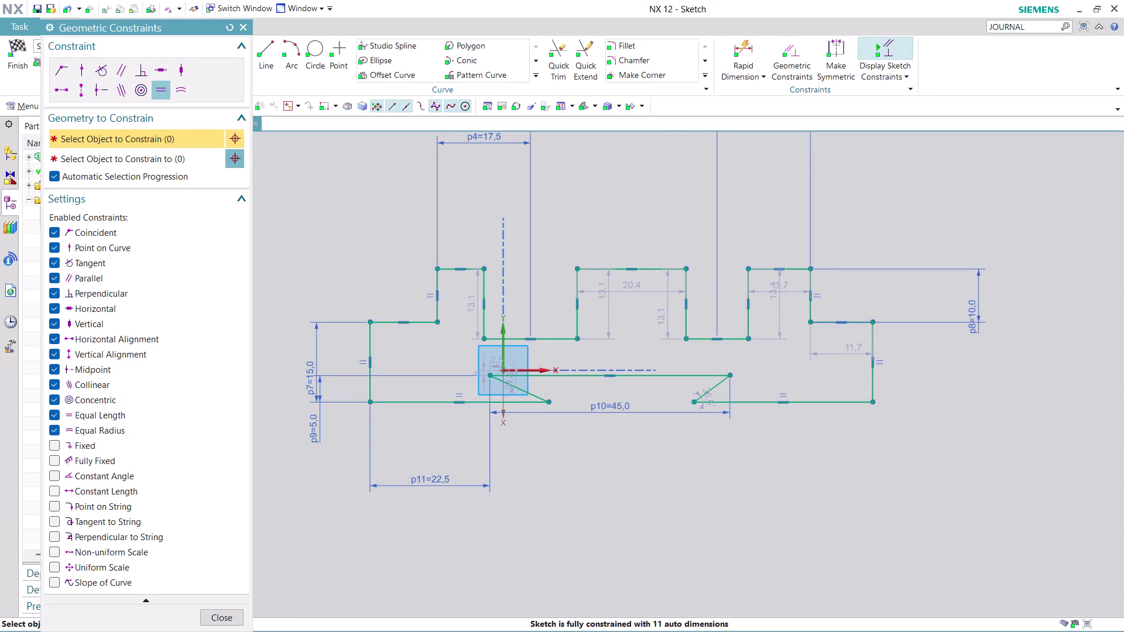
click(227, 618)
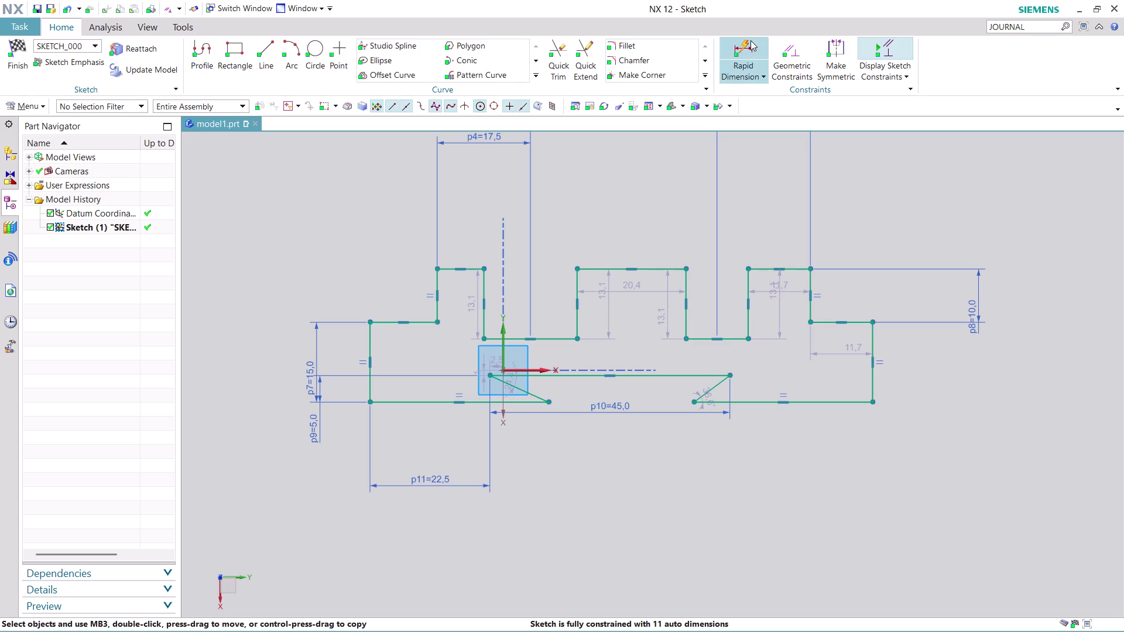
Dimension the right angled line's horizontal span between its two ends as p12 = 5.
click(751, 40)
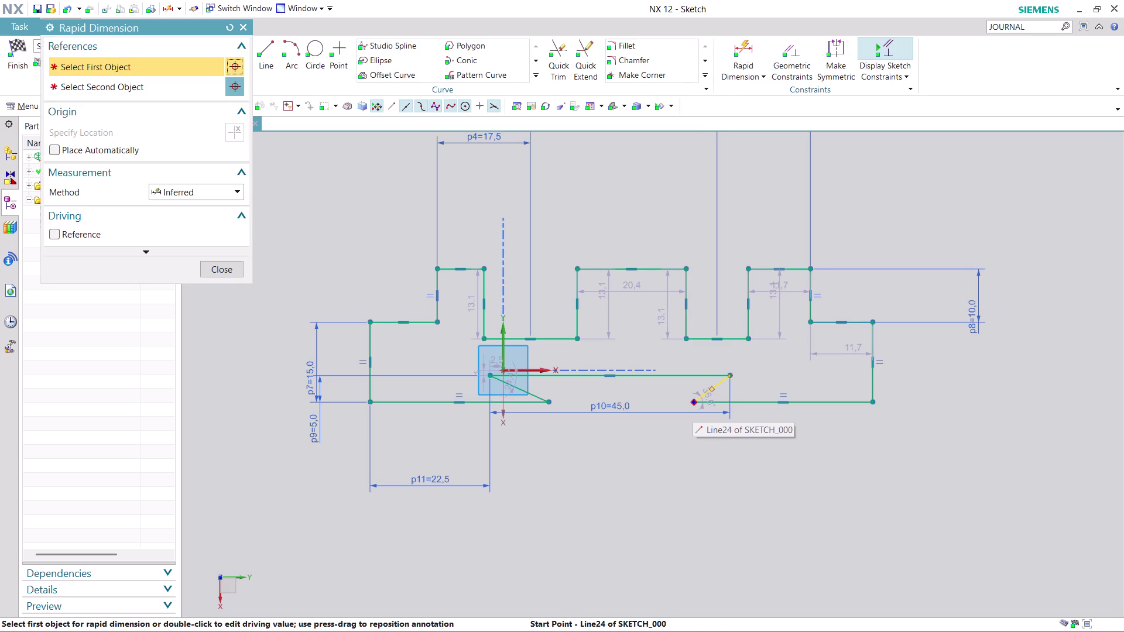
click(693, 405)
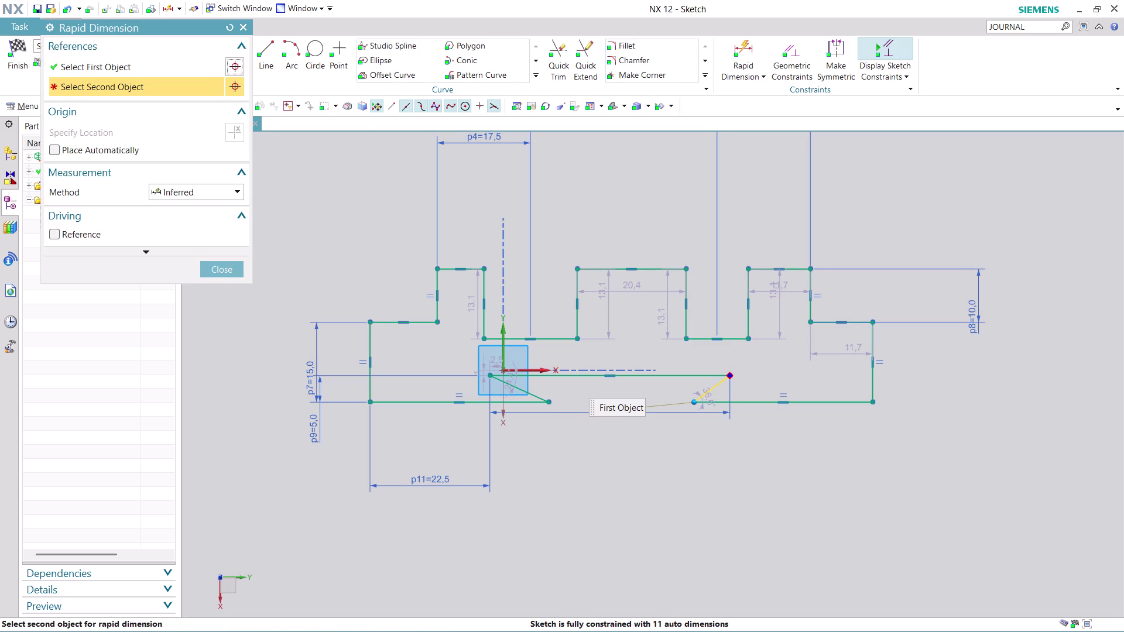
click(733, 375)
click(791, 382)
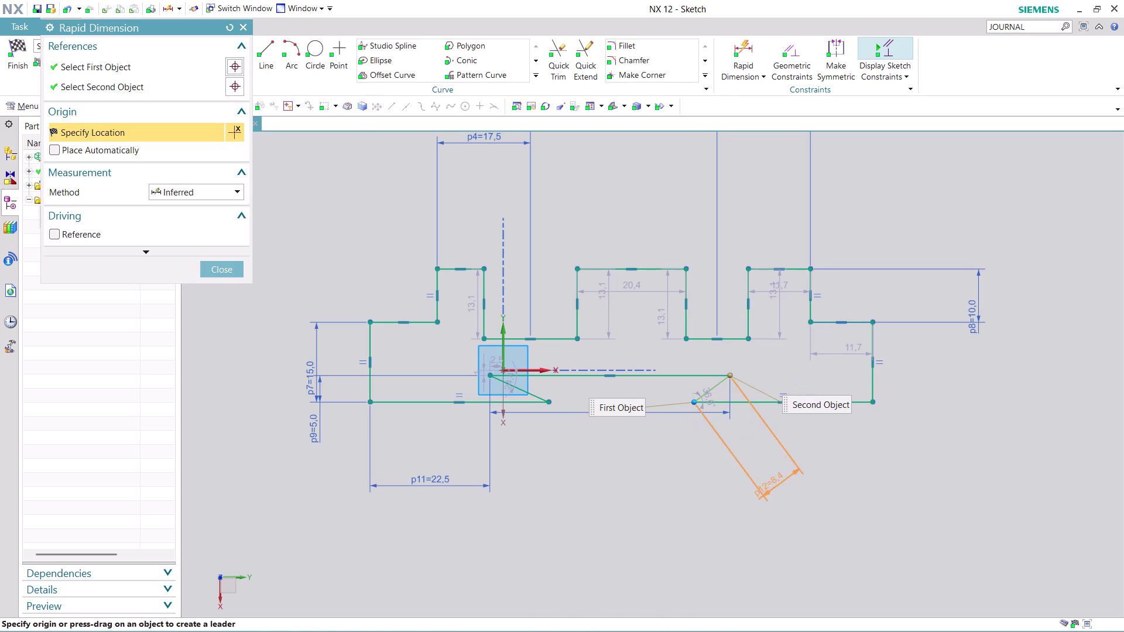
click(728, 511)
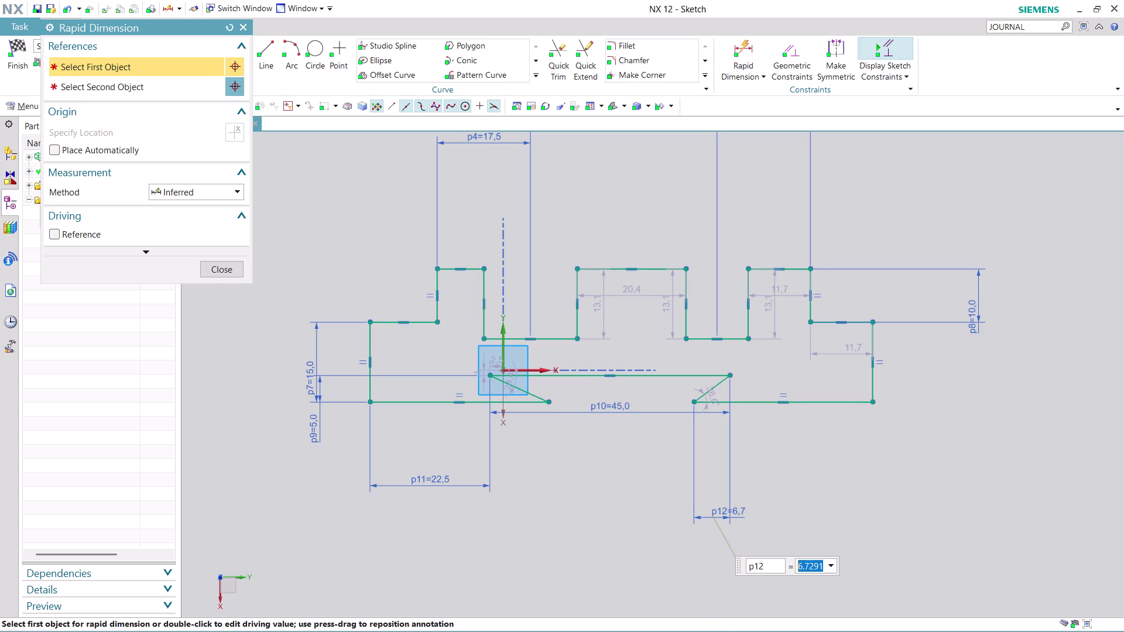
key(5)
key(Return)
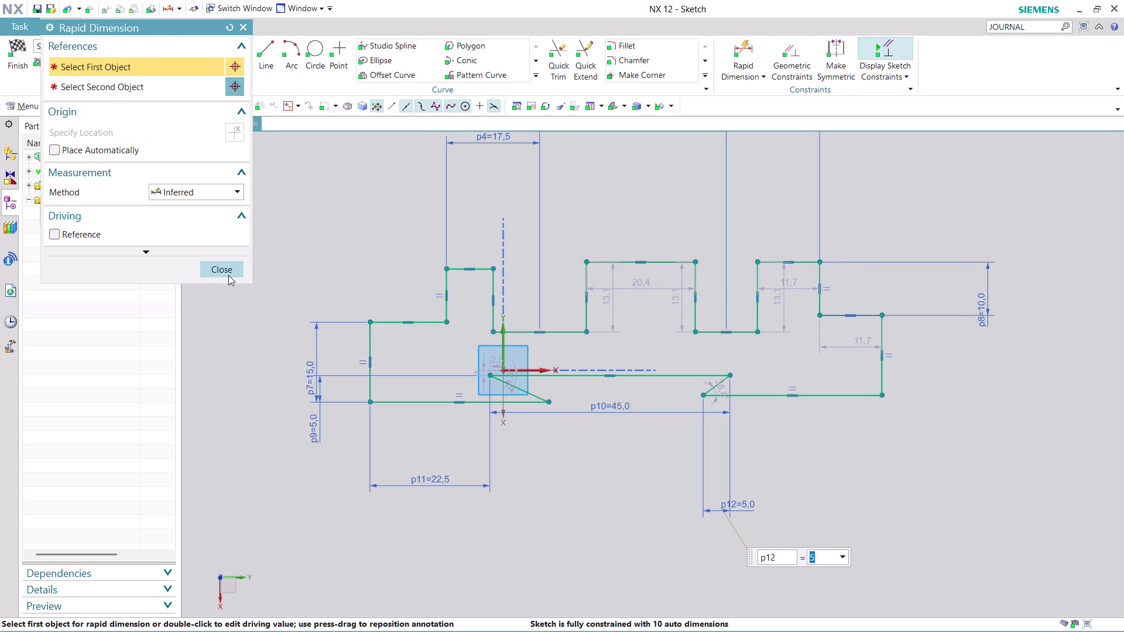
click(226, 272)
Make the origin-side angled line equal in length to the right angled line (Line24).
click(786, 53)
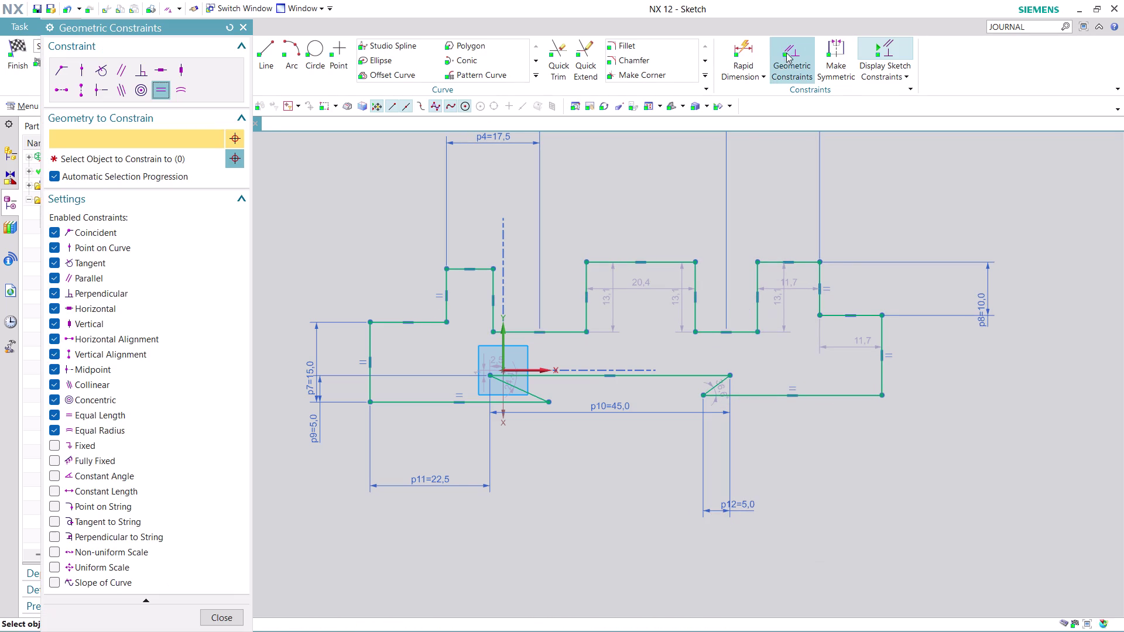
click(718, 388)
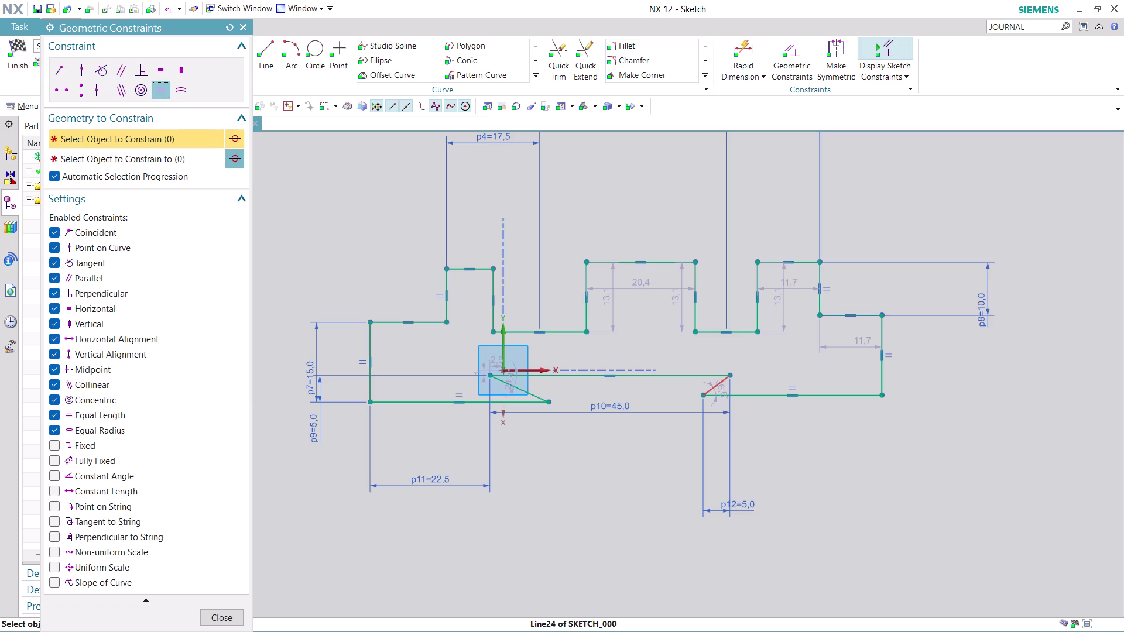
click(535, 397)
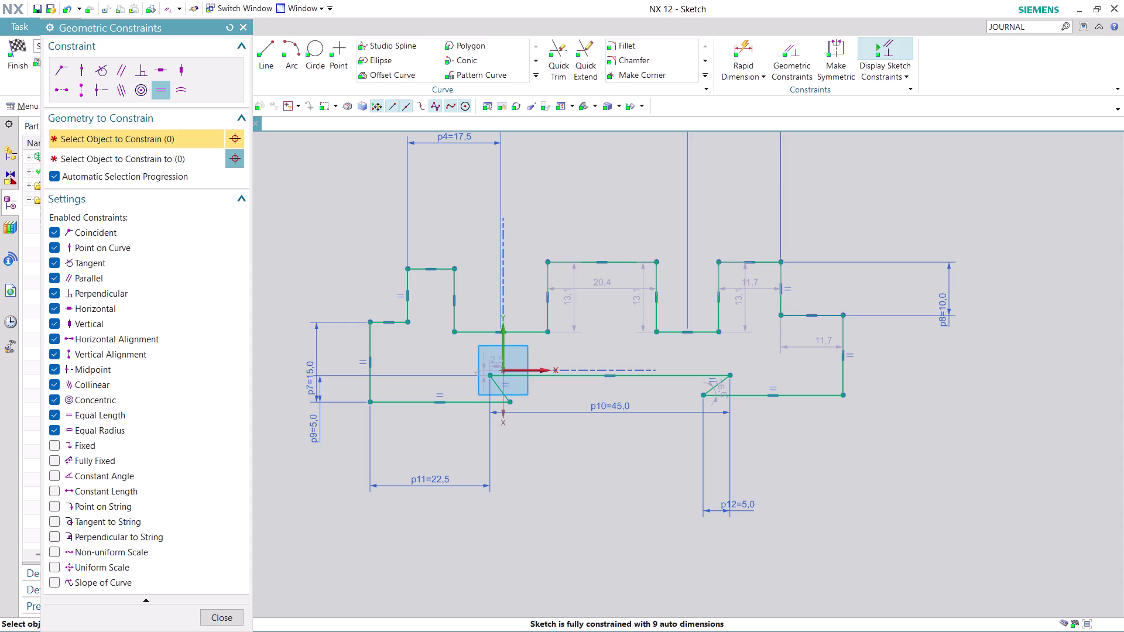
scroll(up, 3)
scroll(down, 3)
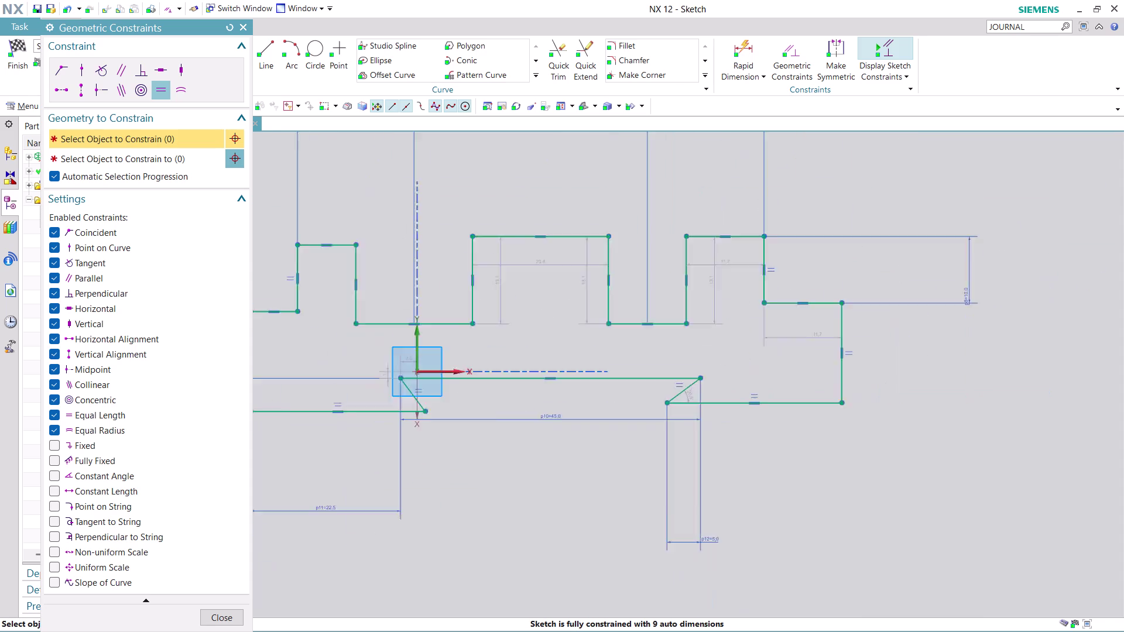
scroll(down, 3)
scroll(up, 3)
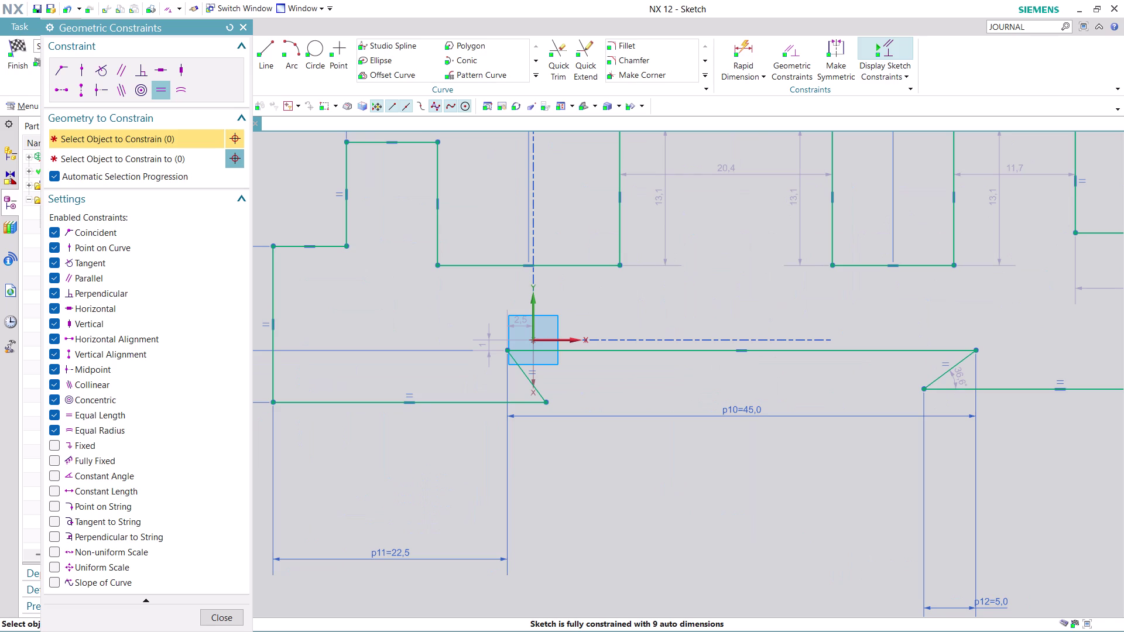
scroll(down, 3)
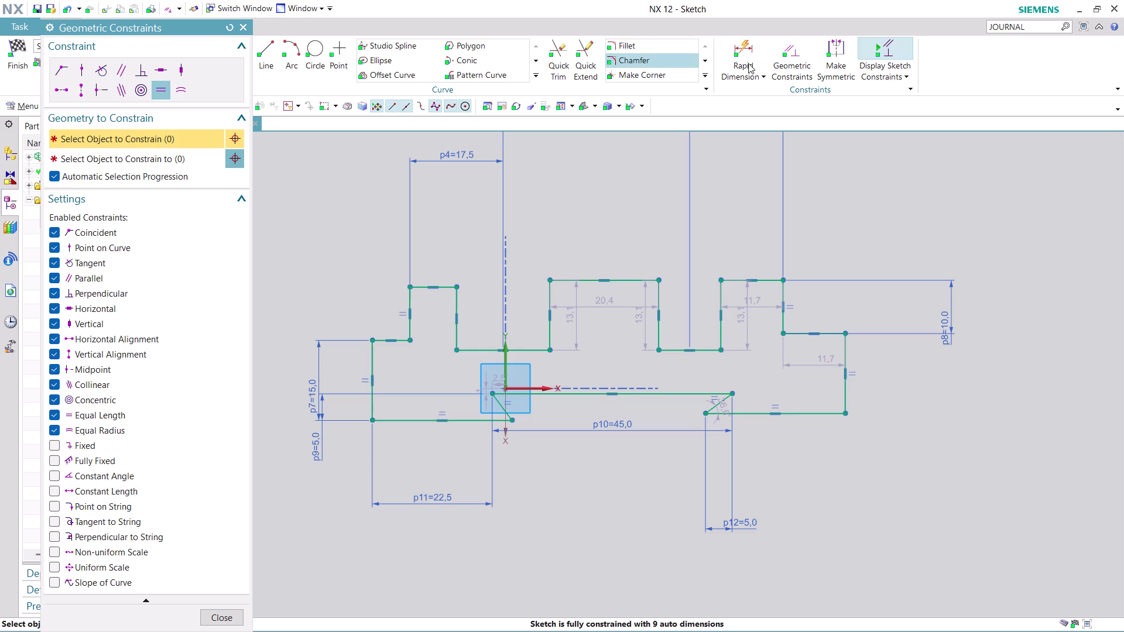
Dimension the height between the two right-end horizontal lines as p13 = 5.
click(743, 35)
click(737, 38)
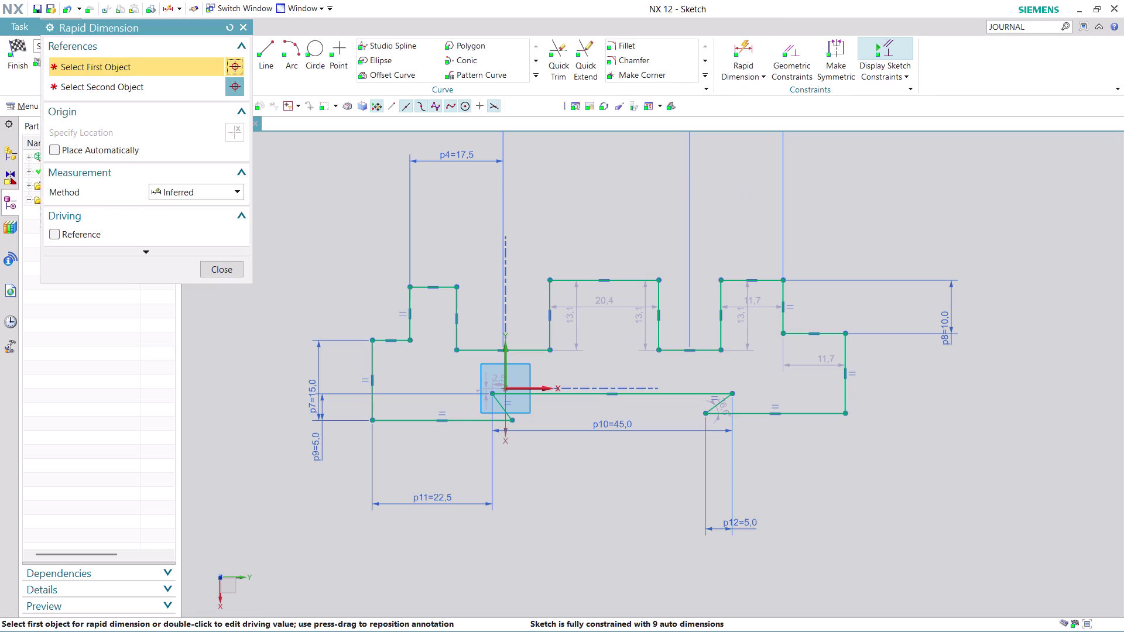
click(700, 393)
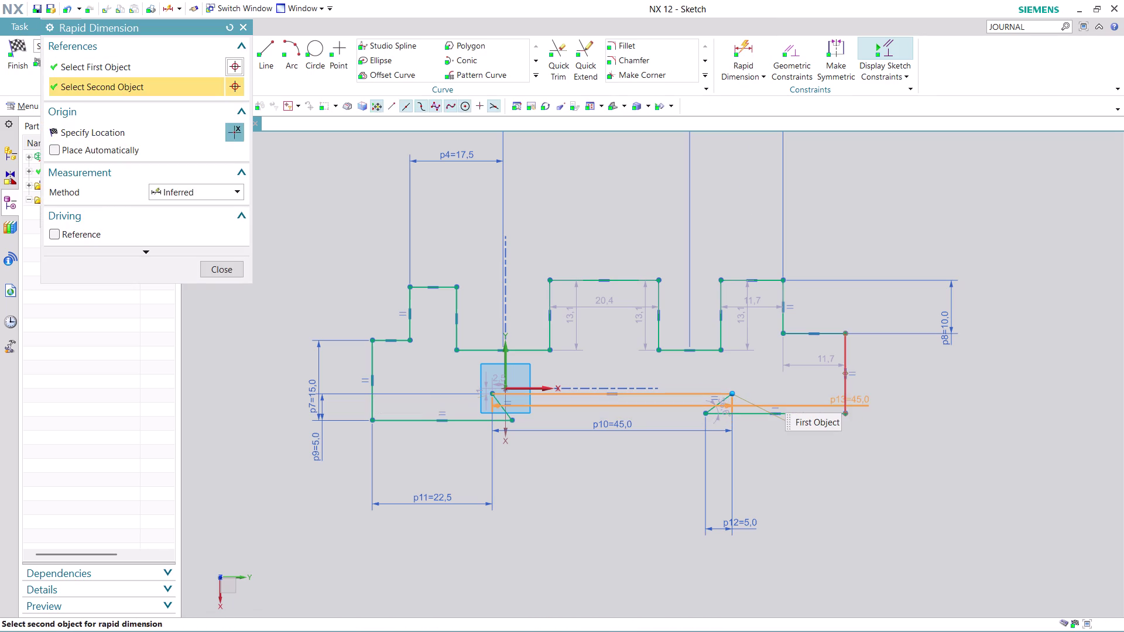
scroll(up, 3)
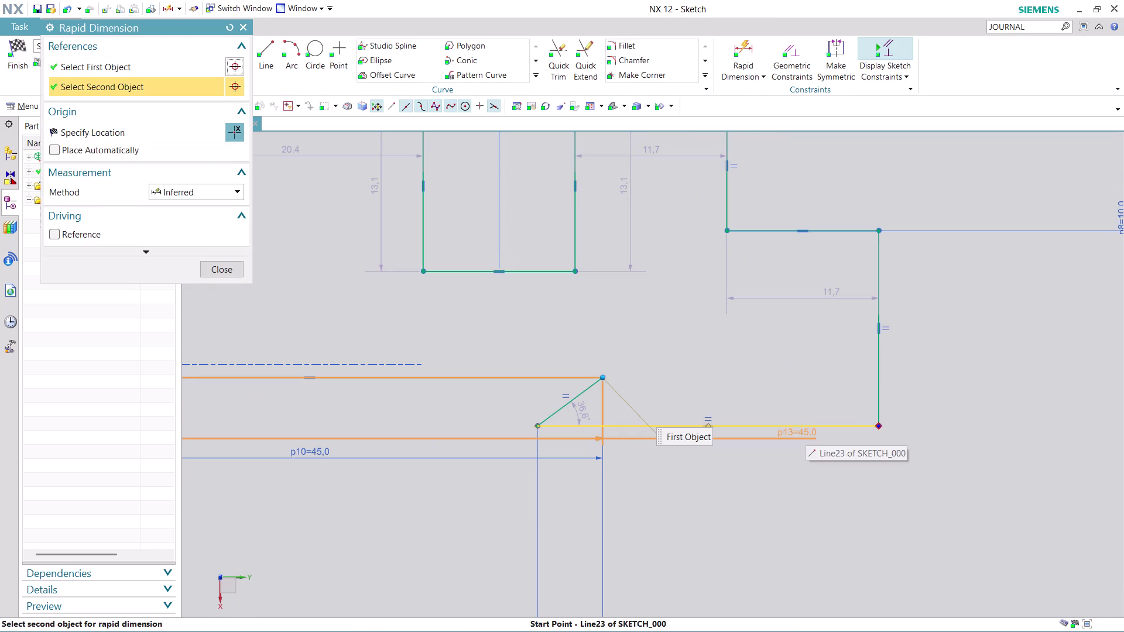
click(812, 426)
click(977, 439)
scroll(down, 3)
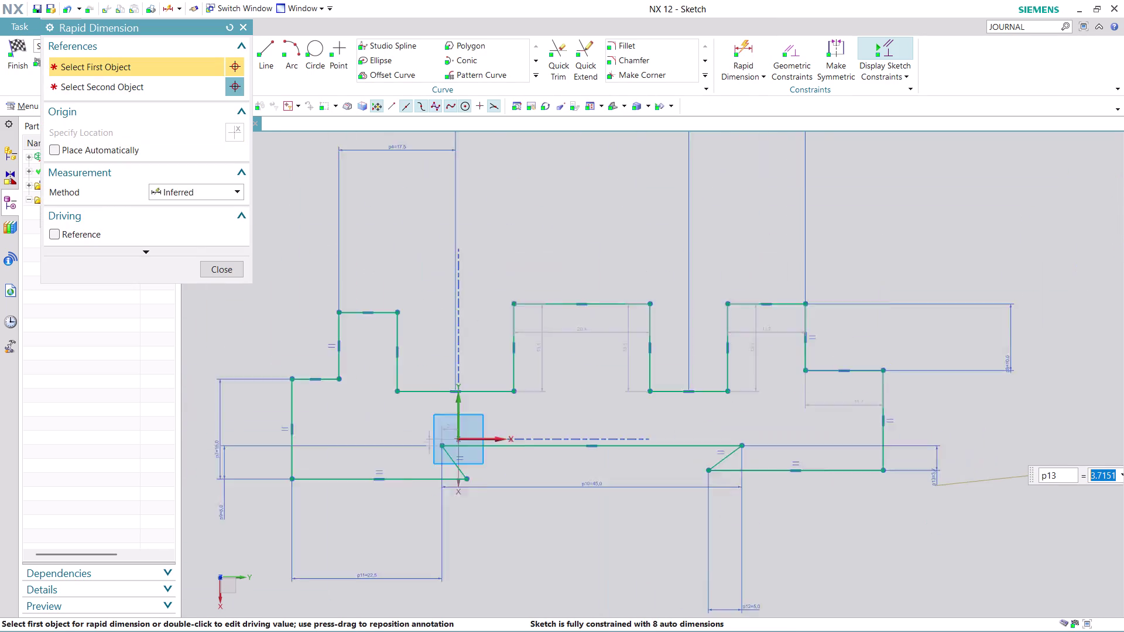
scroll(down, 3)
scroll(up, 3)
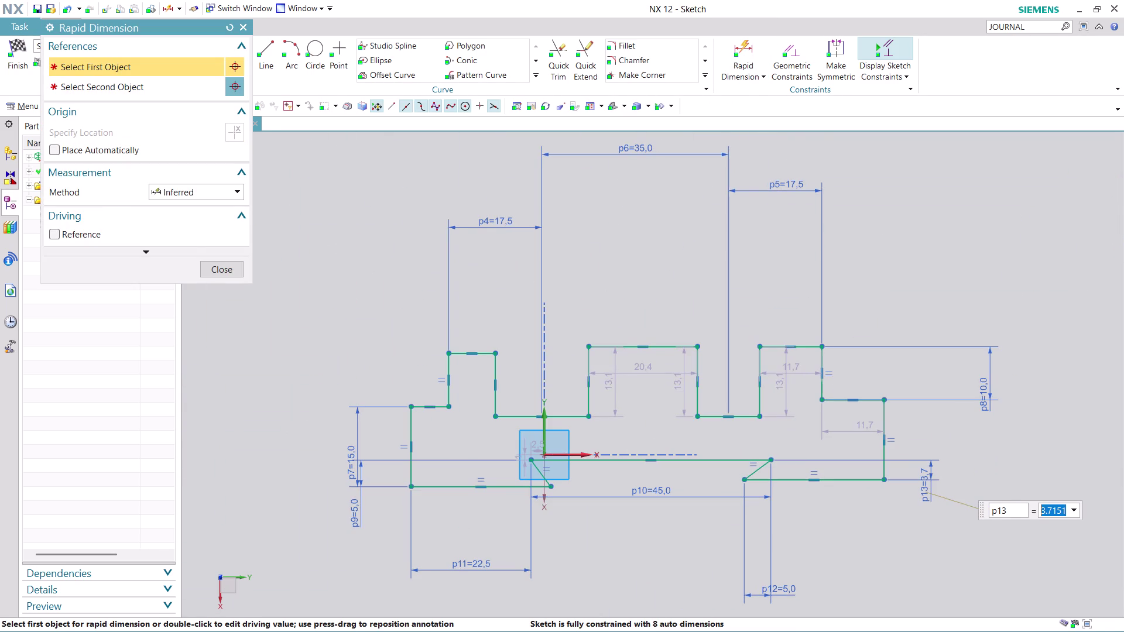
key(5)
key(Return)
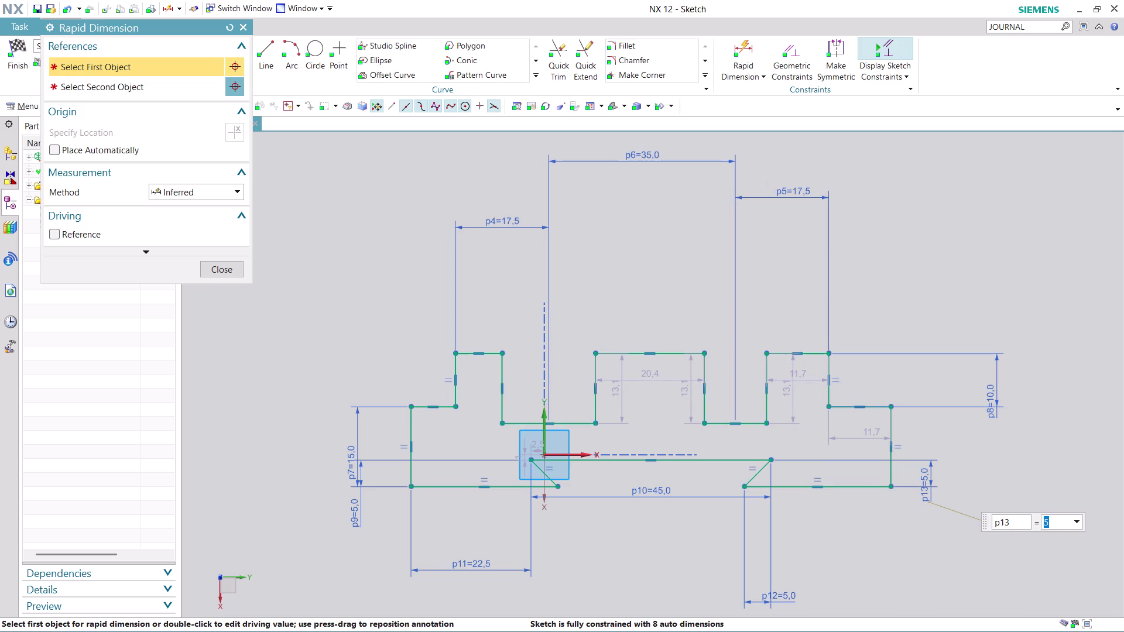
click(231, 264)
scroll(down, 3)
scroll(up, 3)
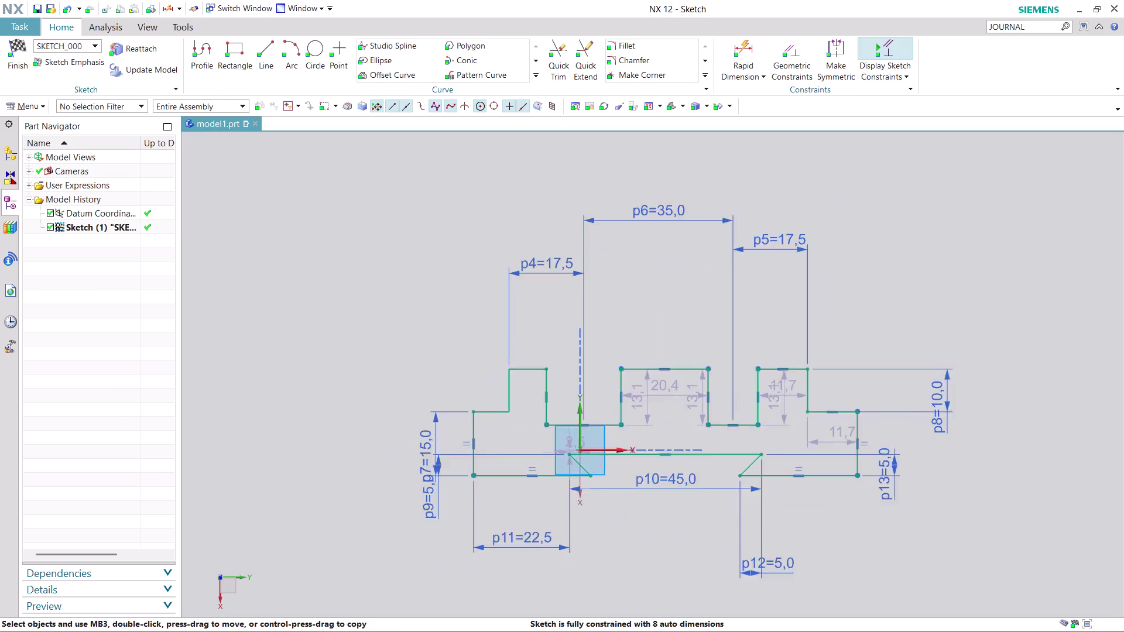
scroll(up, 3)
scroll(up, 3)
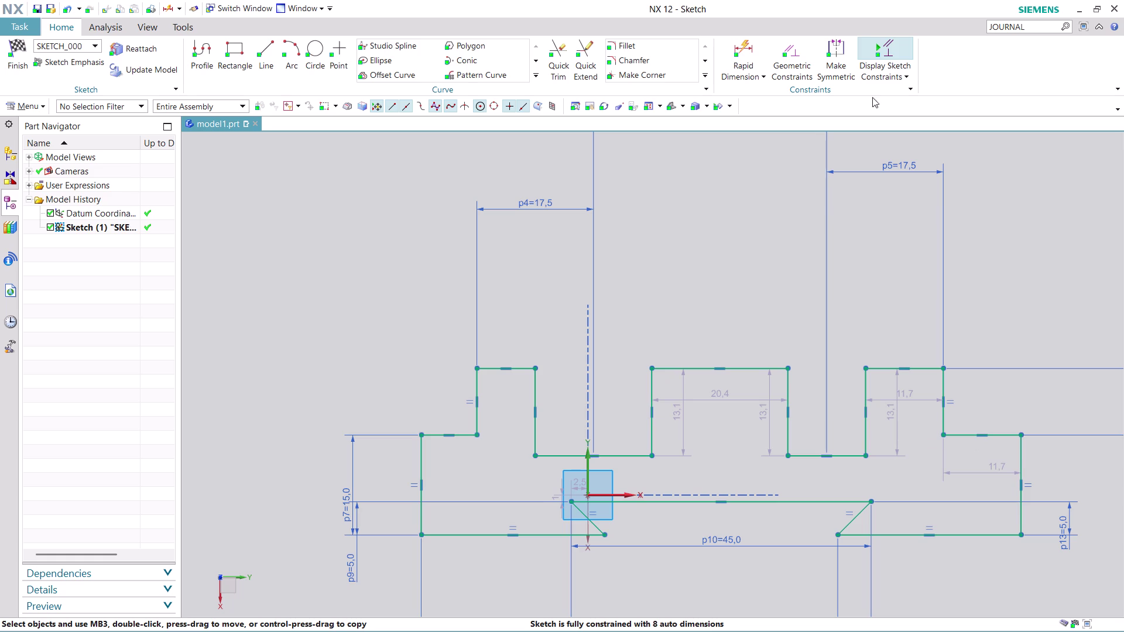
click(844, 40)
click(1025, 474)
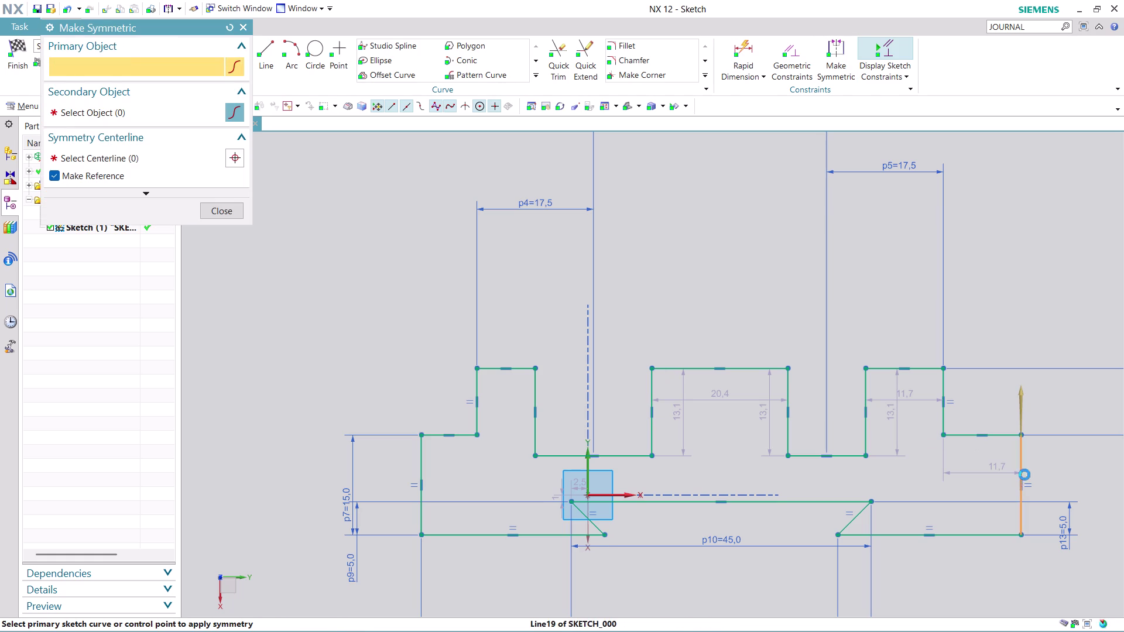
click(419, 474)
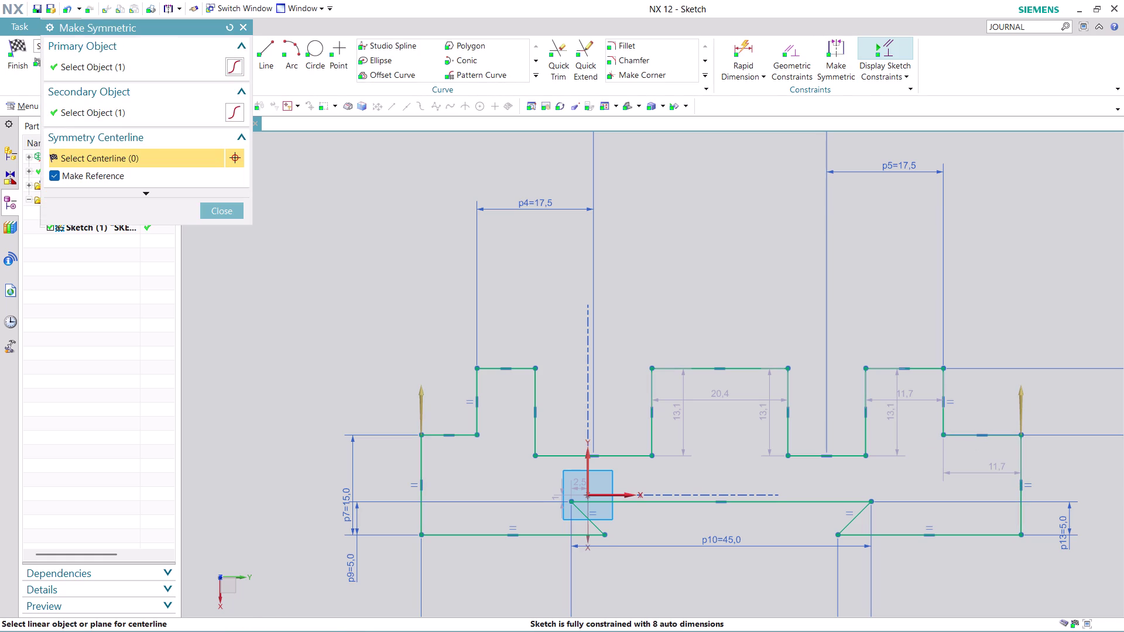
click(586, 464)
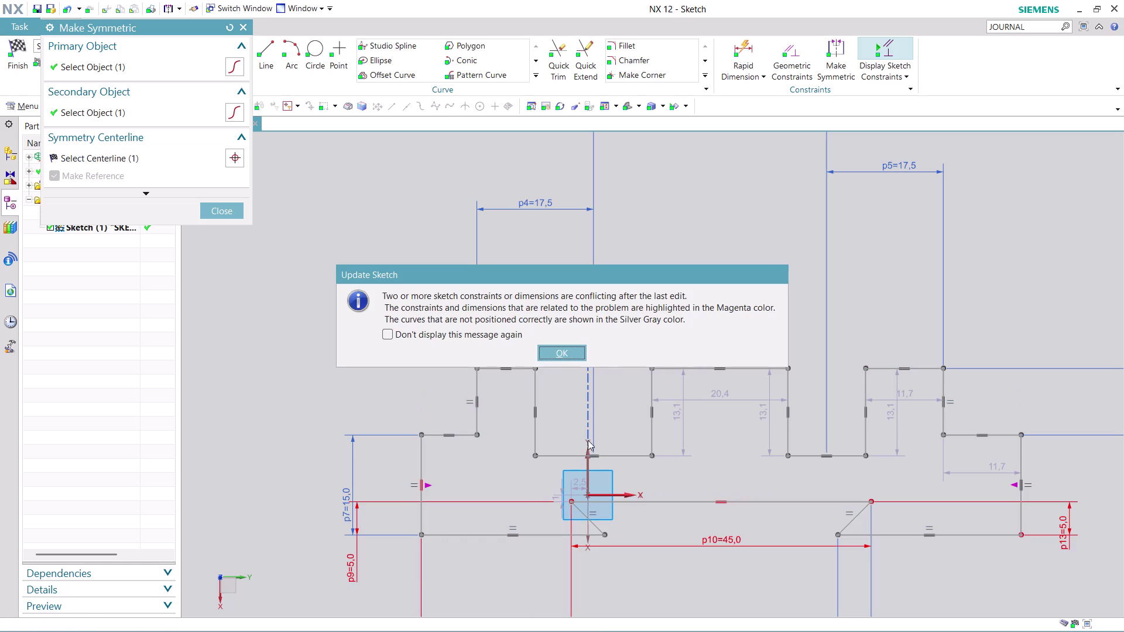
click(573, 352)
click(234, 214)
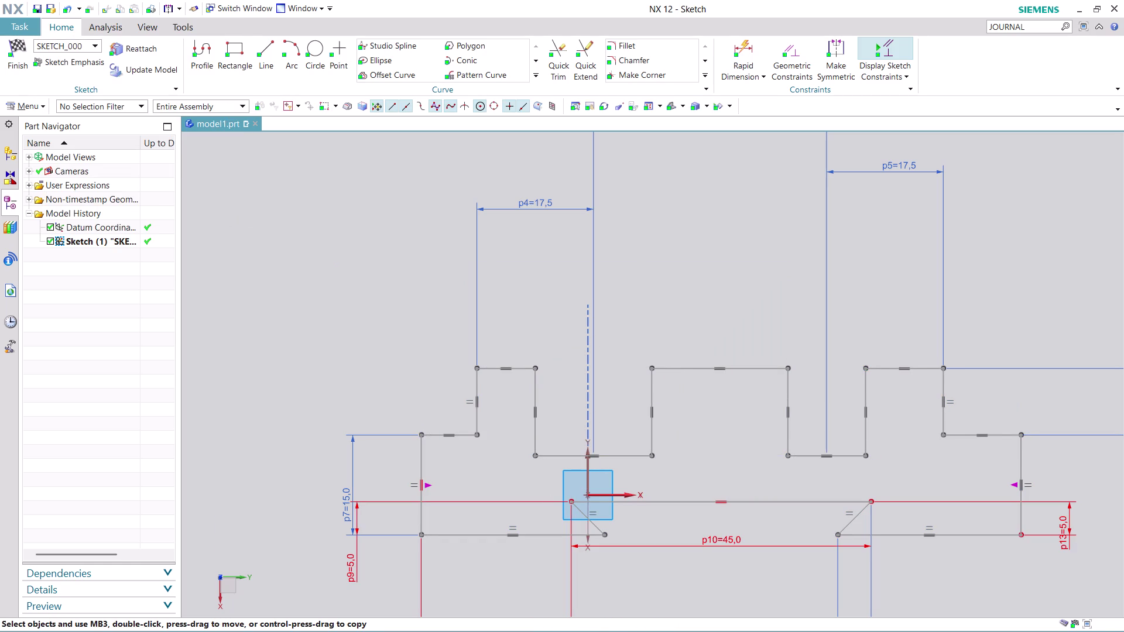
key(ctrl+z)
scroll(down, 3)
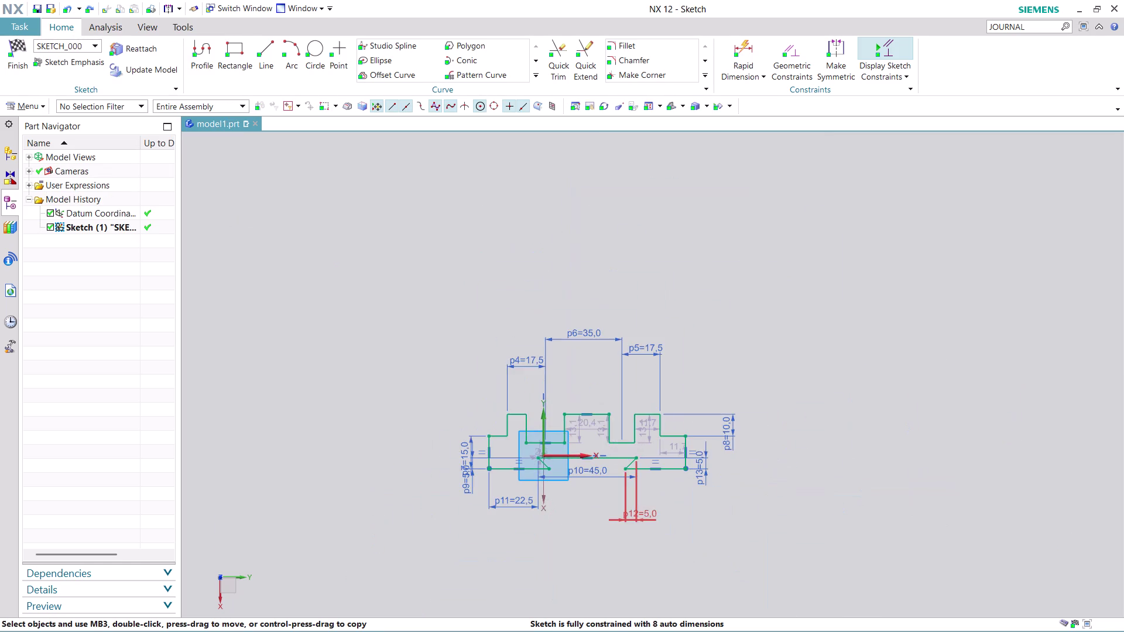
scroll(up, 3)
scroll(up, 3)
scroll(up, 3)
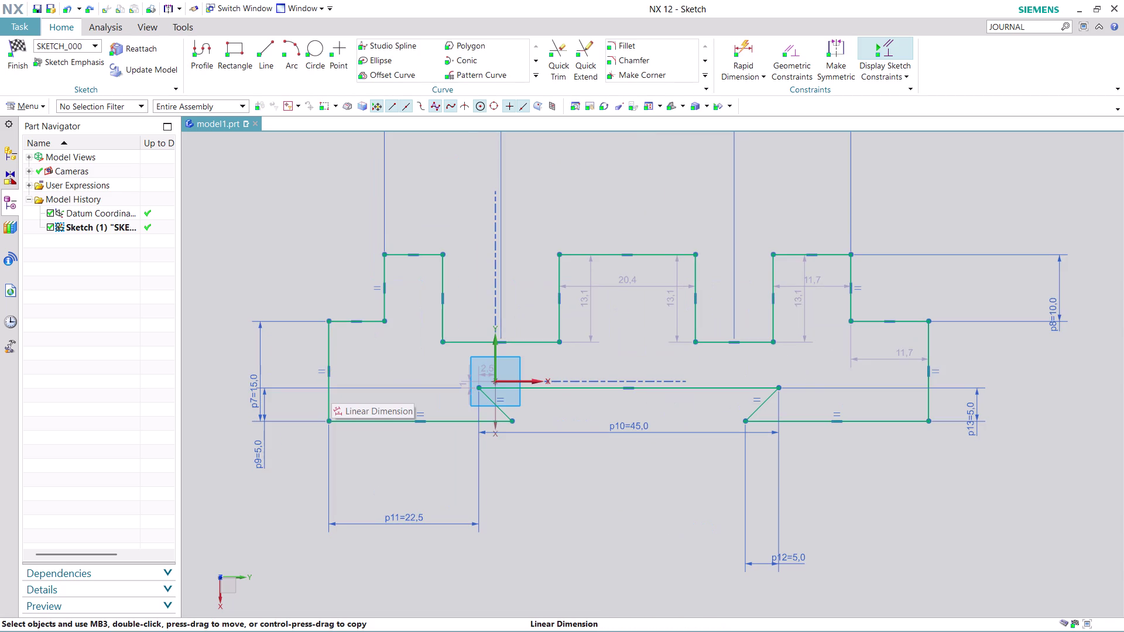
Zoom the sketch view and launch the Circle command from the Curve group.
scroll(down, 3)
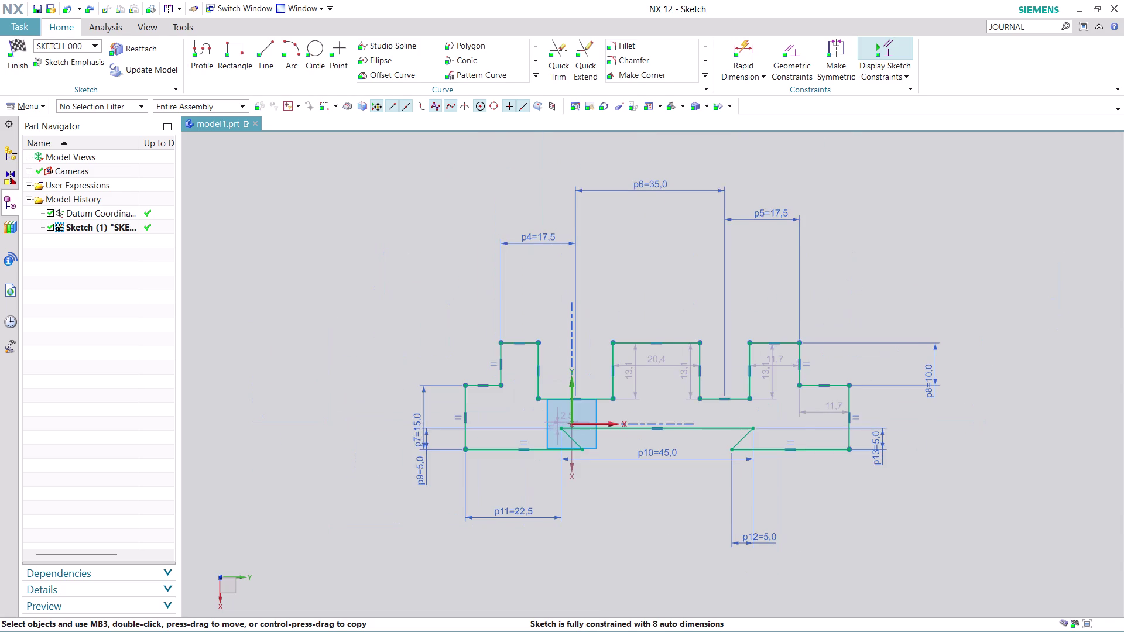
scroll(up, 3)
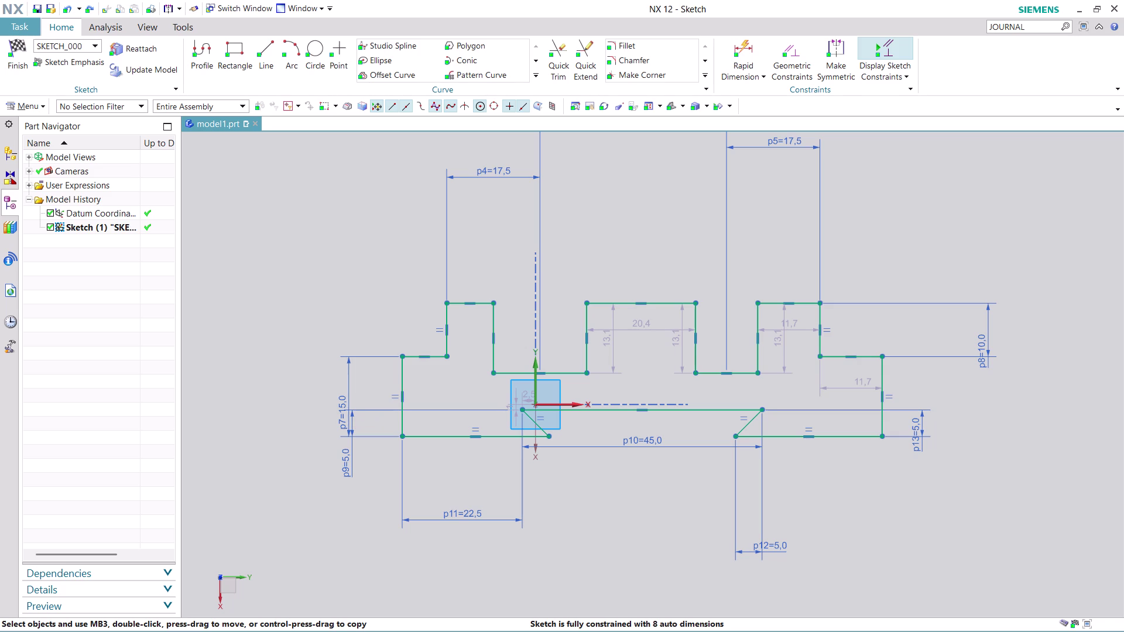
click(313, 43)
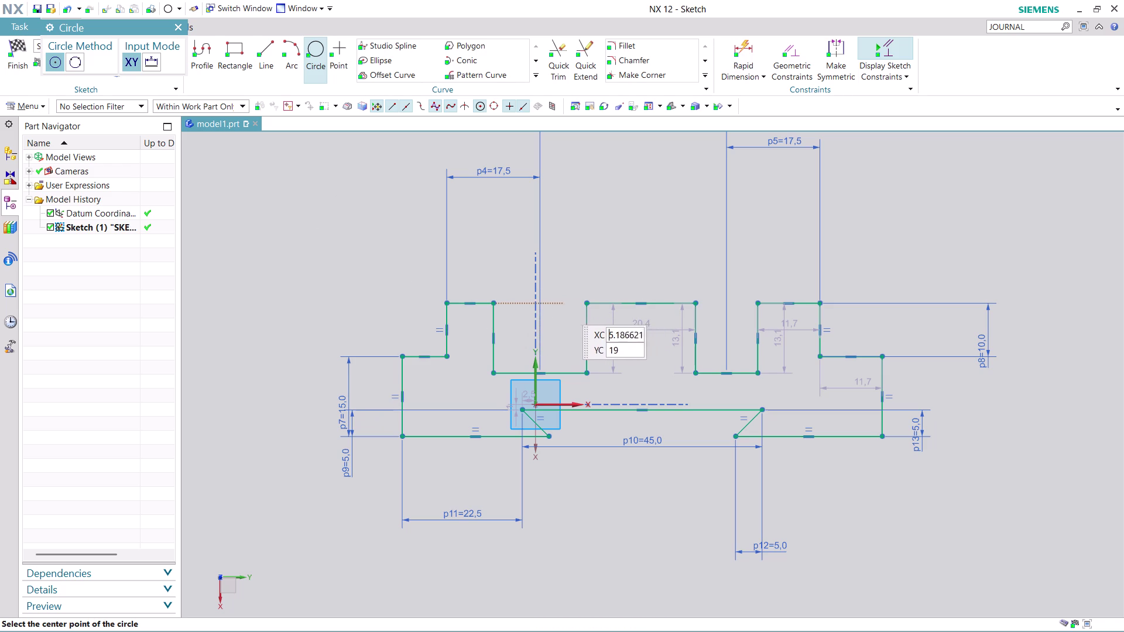
Place a trial circle centre above the origin, then cancel it.
scroll(up, 3)
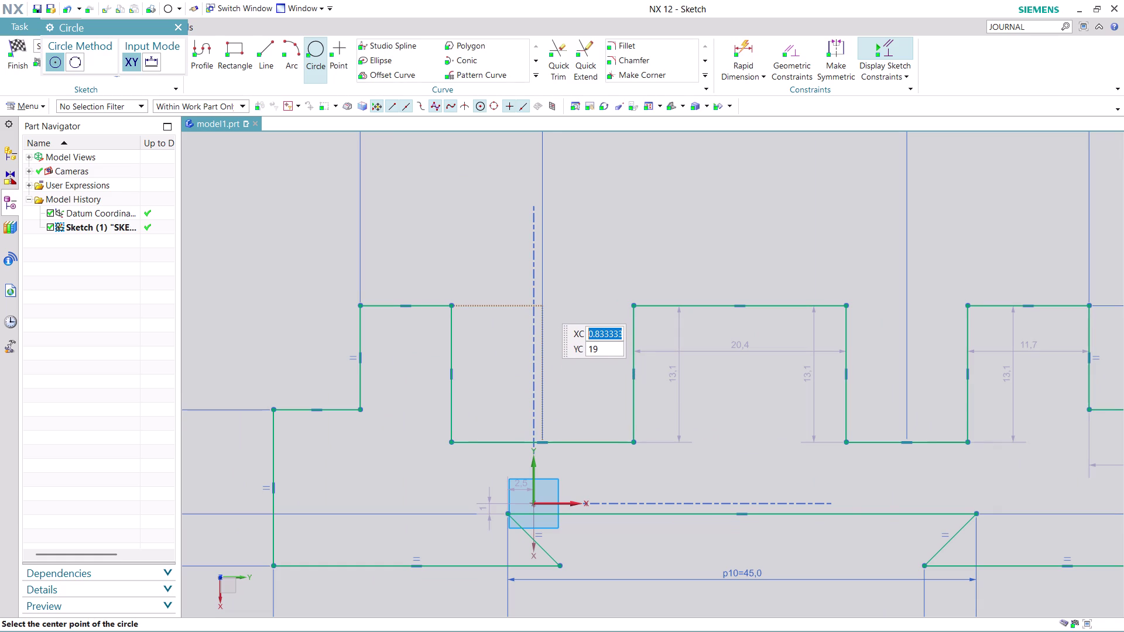
scroll(down, 3)
scroll(up, 3)
scroll(up, 3)
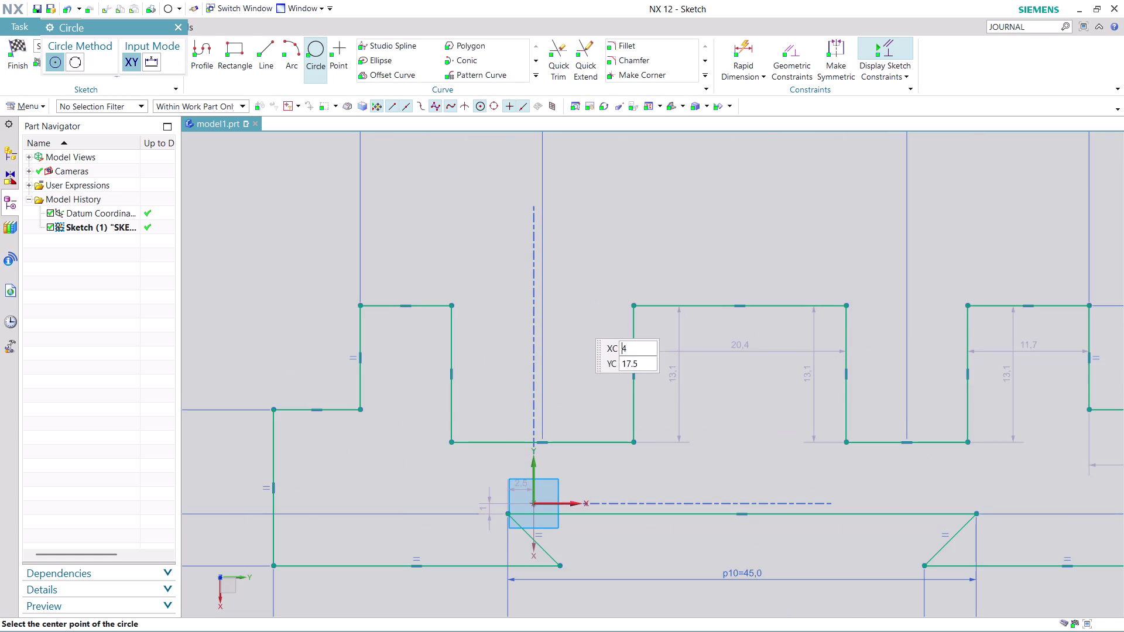
click(544, 305)
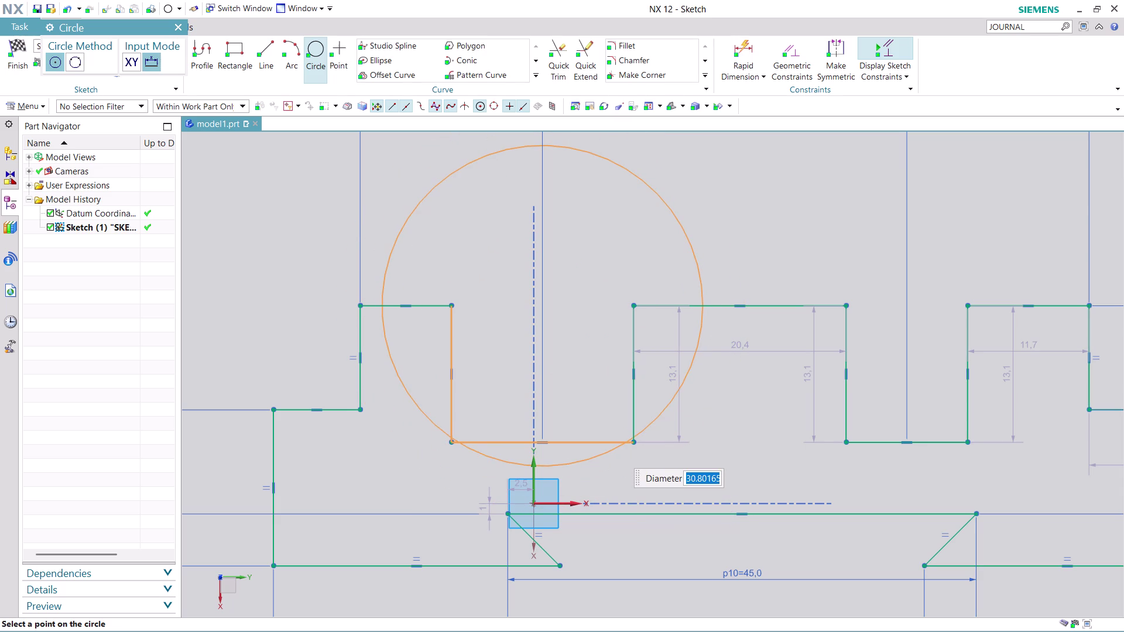
key(Escape)
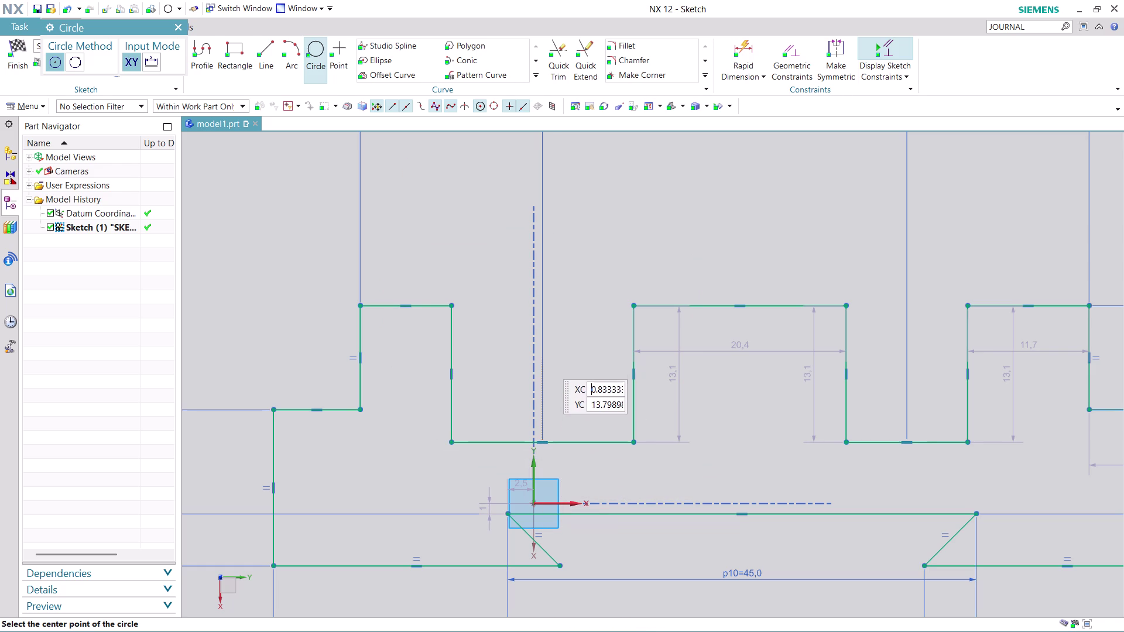
Centre the circle on the vertical axis above the origin with diameter 25.
click(543, 306)
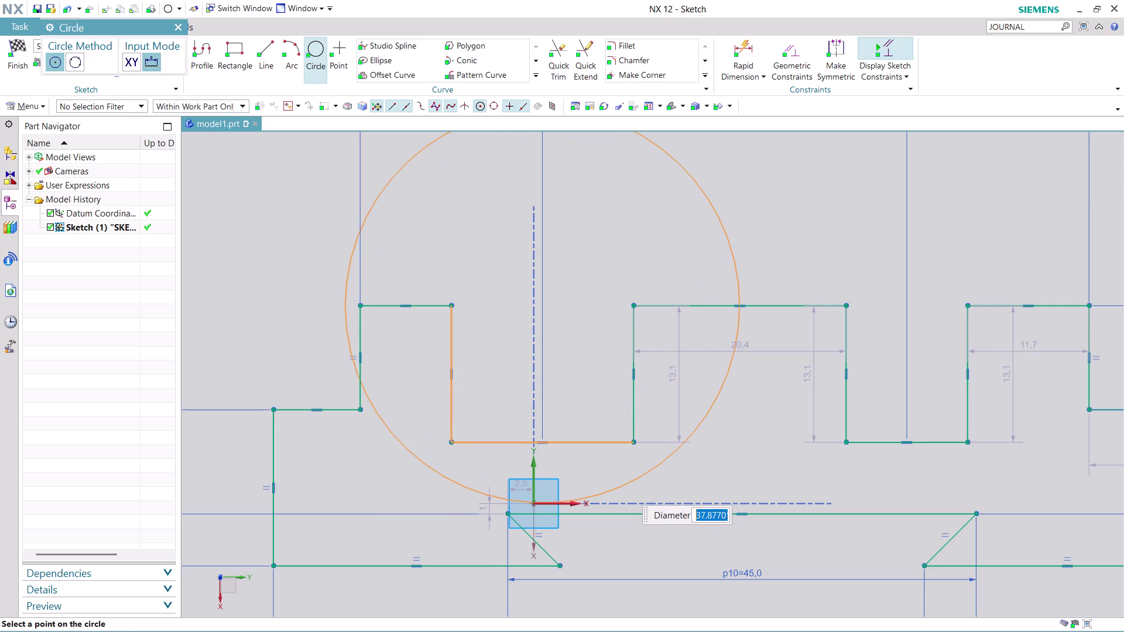
text(12.5)
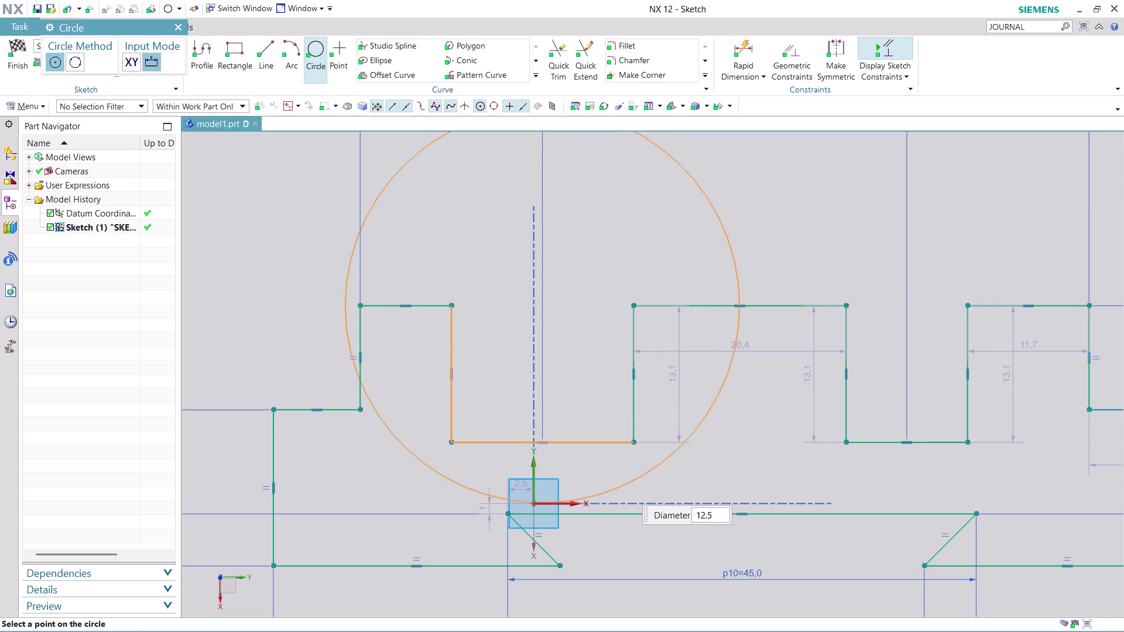
key(asterisk)
key(2)
key(Return)
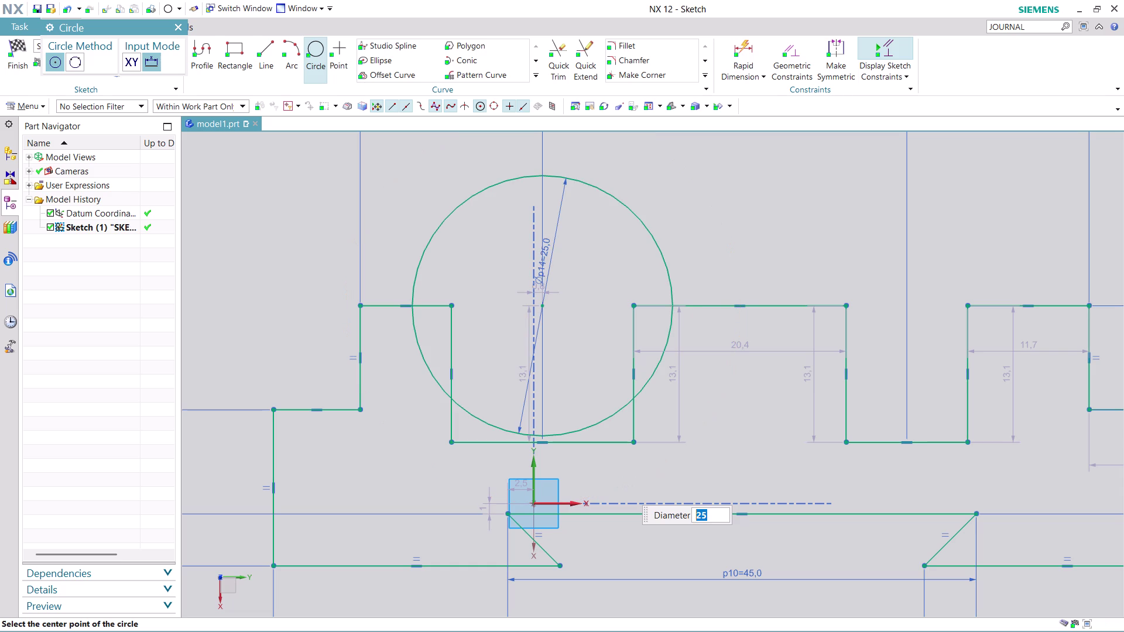
scroll(down, 3)
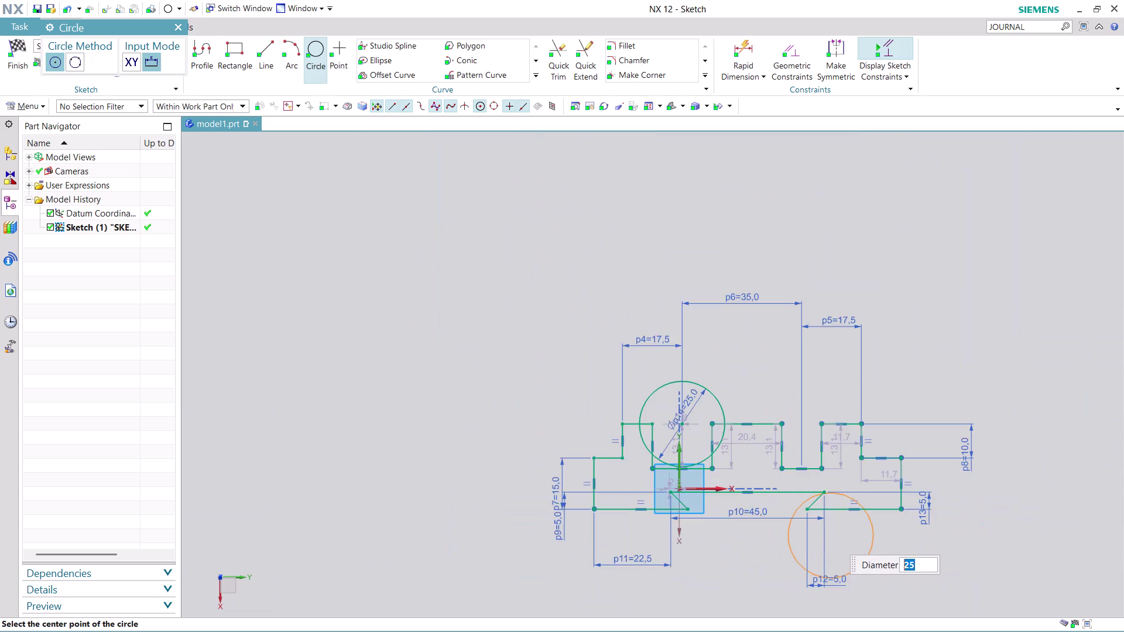
scroll(up, 3)
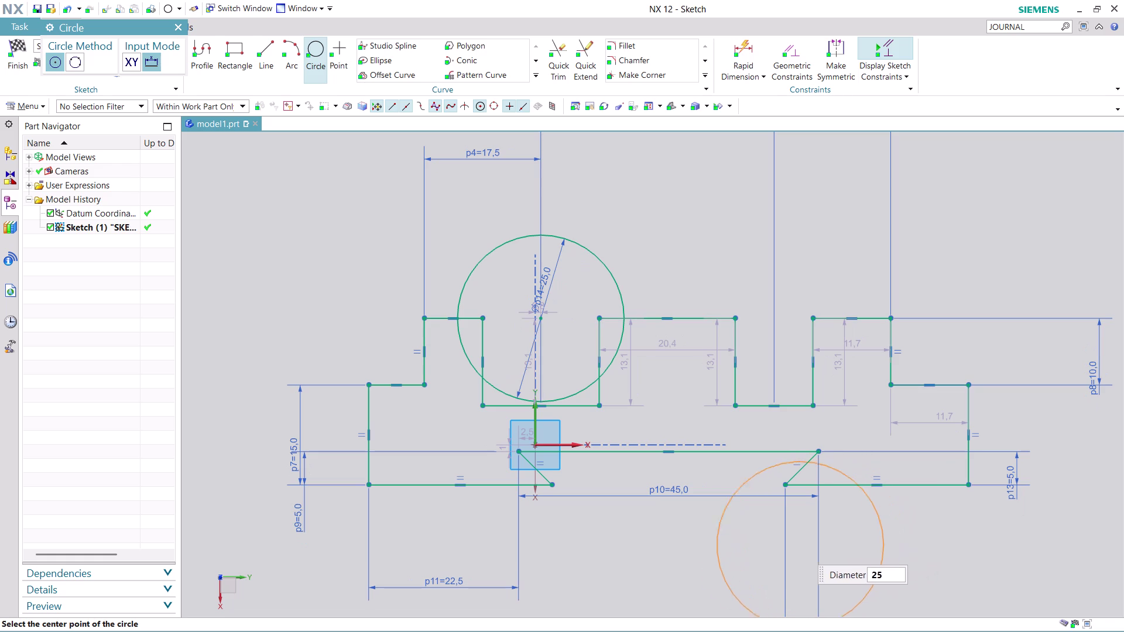